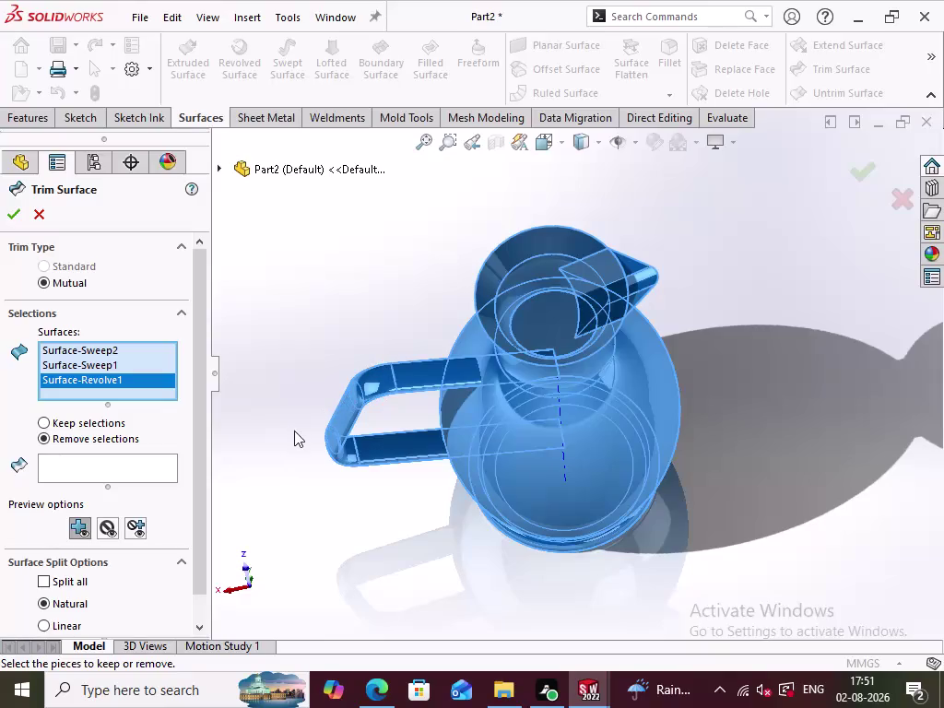
Mark the inner spout piece and a jug body piece for removal.
click(138, 464)
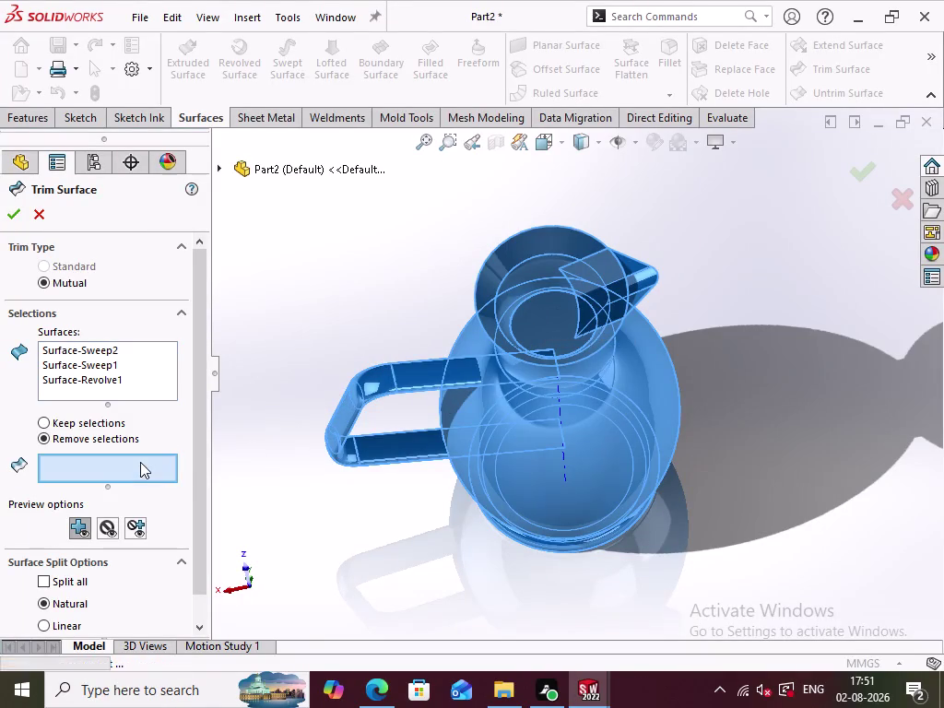
click(588, 298)
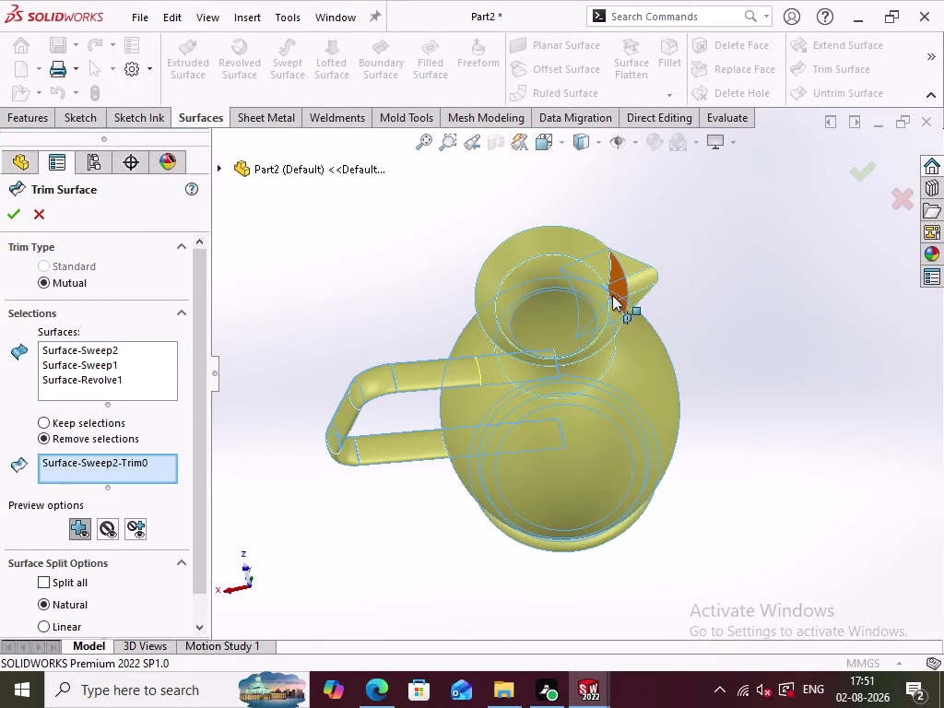
middle_drag(736, 421, 776, 322)
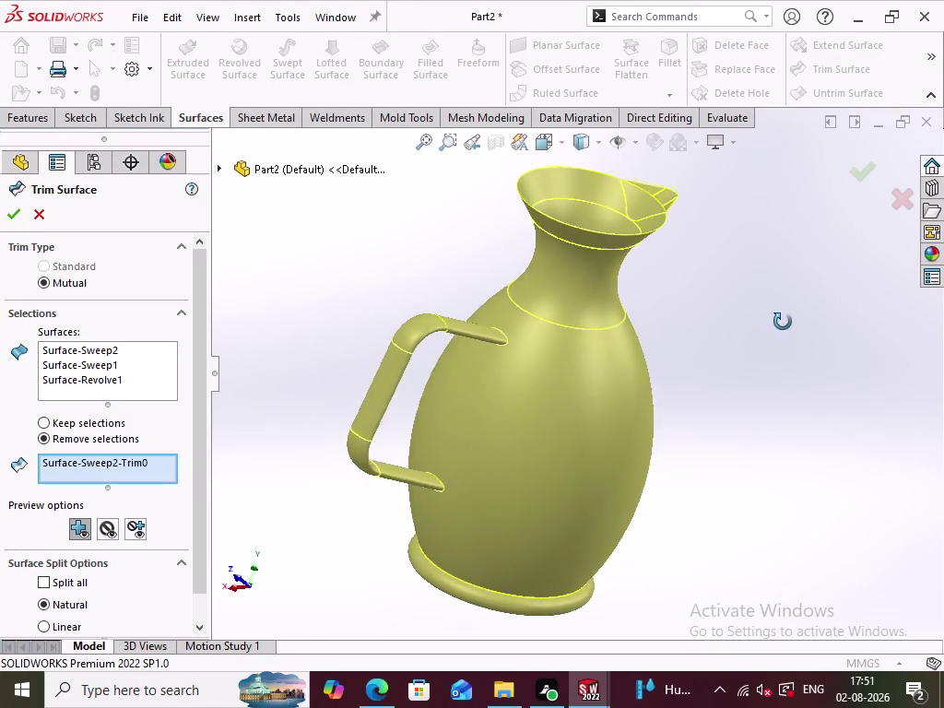
middle_drag(777, 321, 798, 359)
click(642, 205)
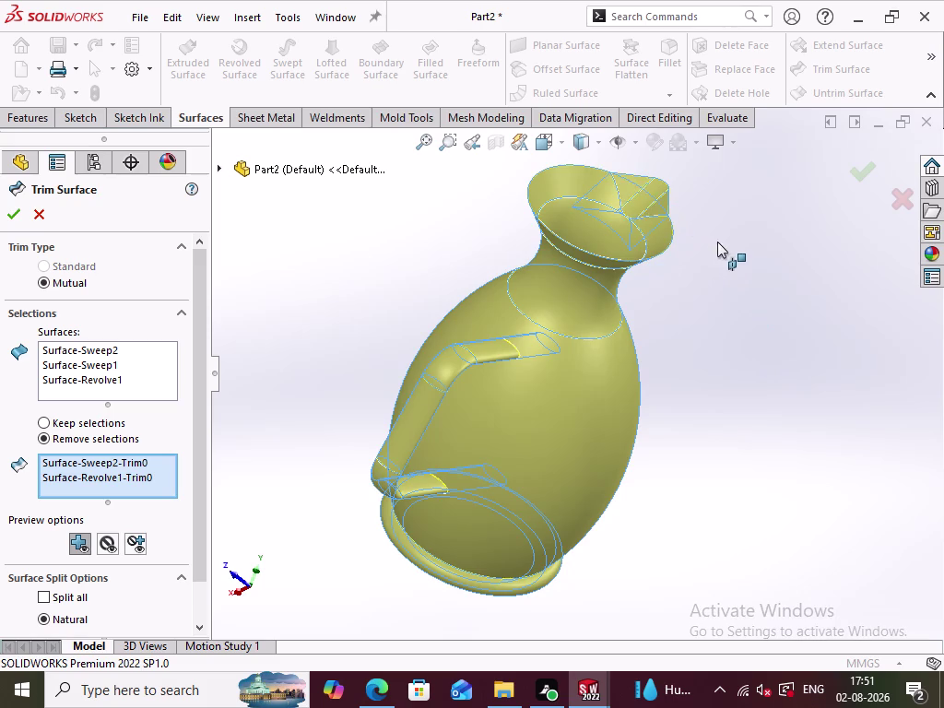
middle_drag(717, 241, 659, 385)
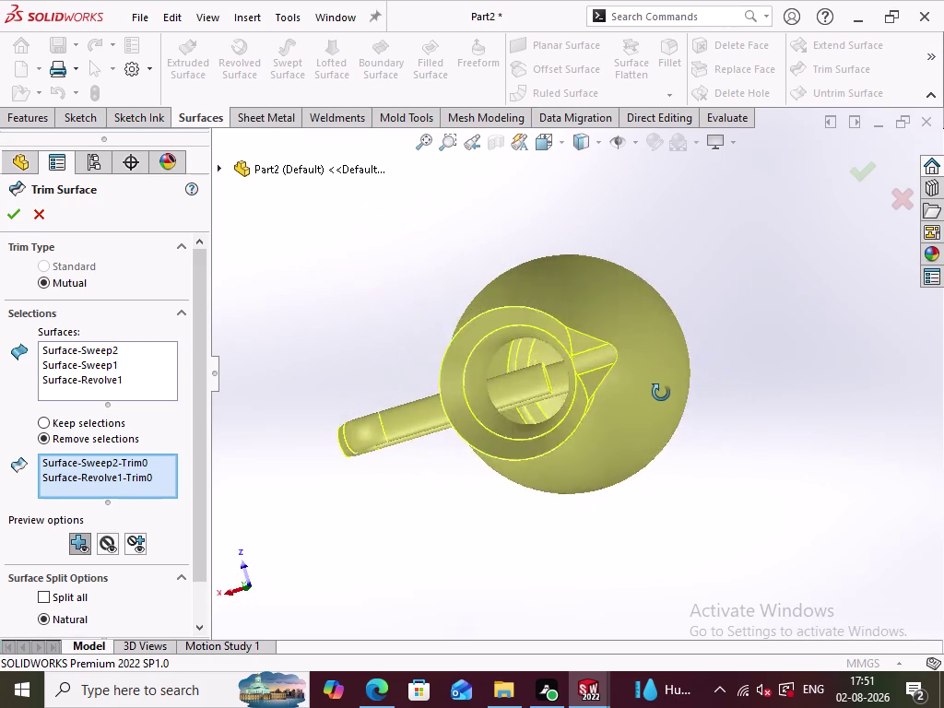
middle_drag(659, 385, 668, 411)
Mark both handle pieces, apply the mutual trim, and cancel it after the rebuild error.
click(522, 409)
scroll(down, 3)
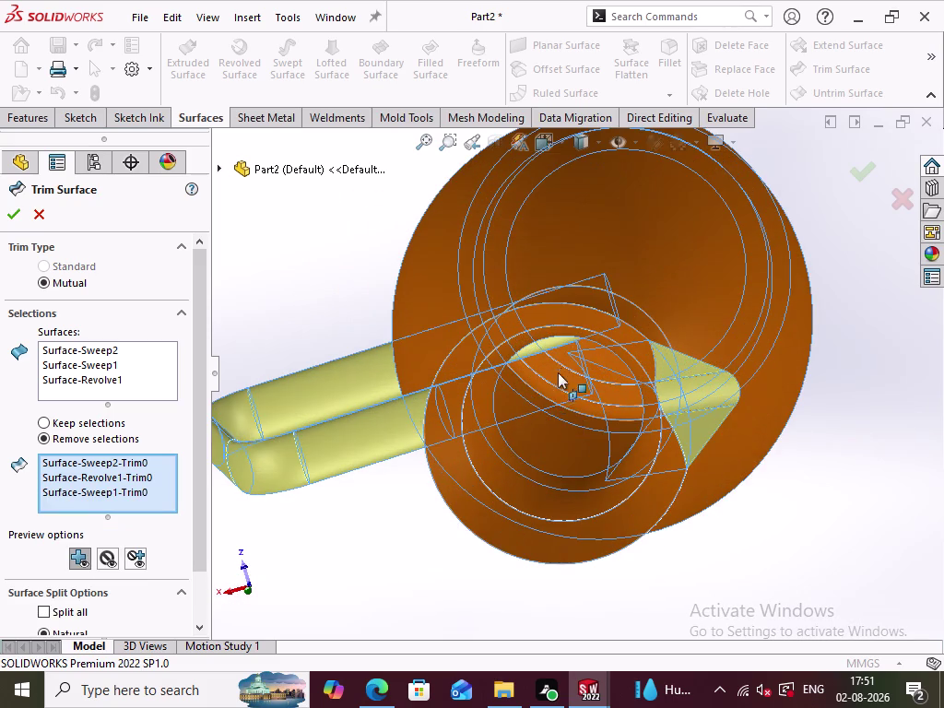
middle_drag(550, 383, 548, 349)
click(557, 373)
scroll(up, 3)
scroll(up, 3)
middle_drag(420, 481, 398, 389)
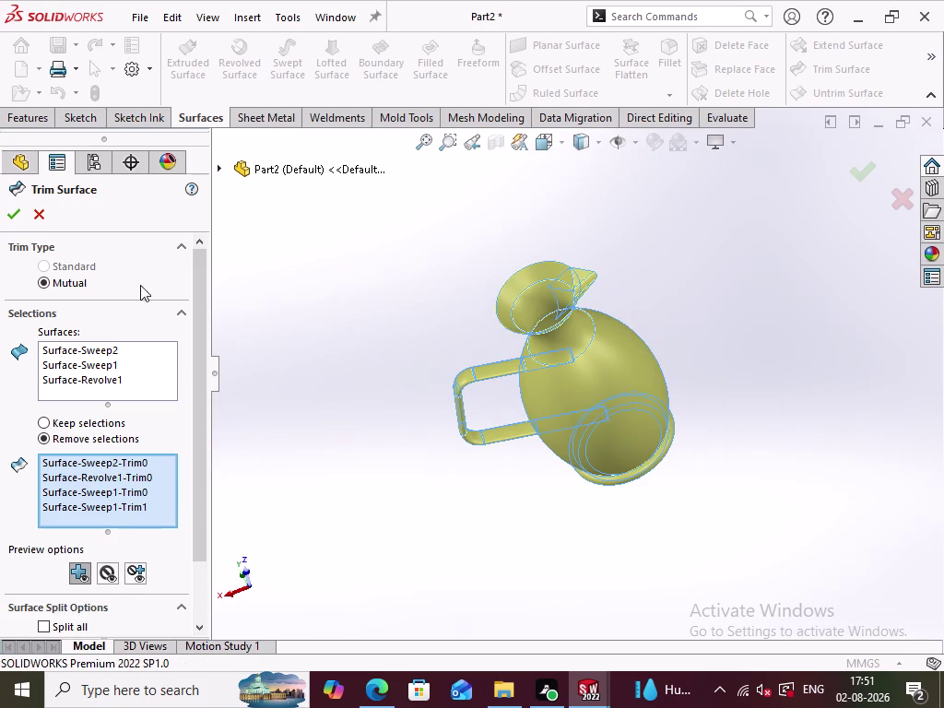
click(11, 215)
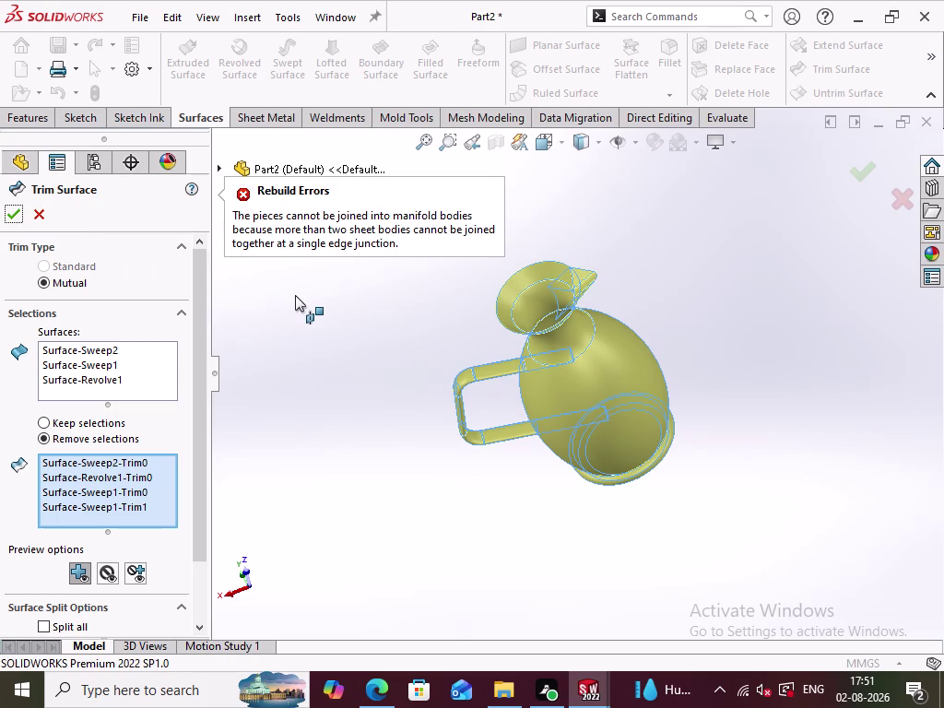
click(37, 222)
click(312, 345)
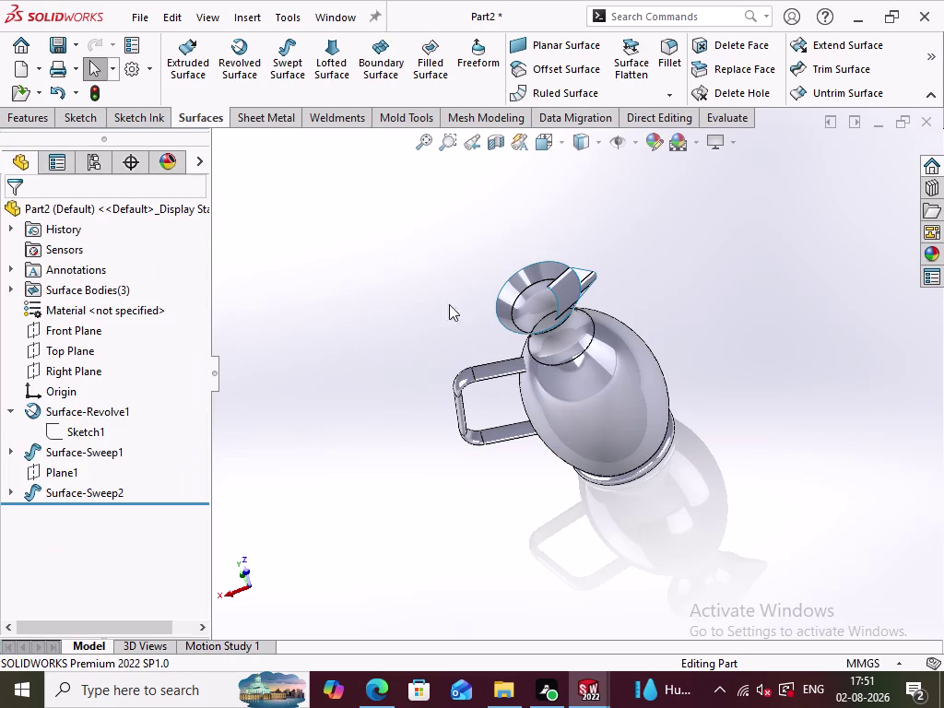
click(816, 67)
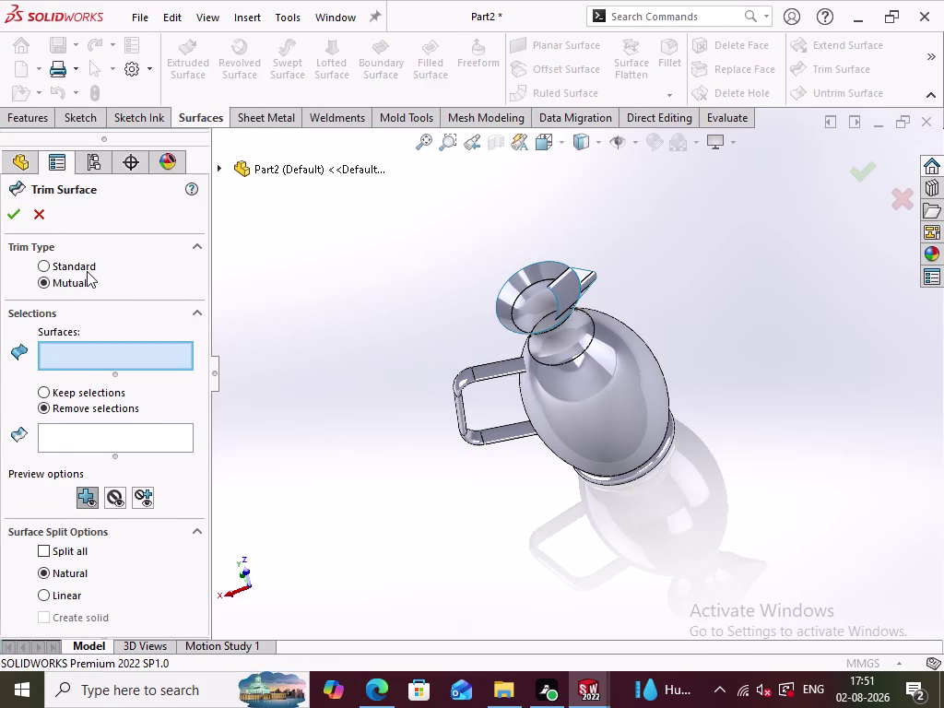
click(86, 271)
drag(713, 534, 368, 250)
click(56, 284)
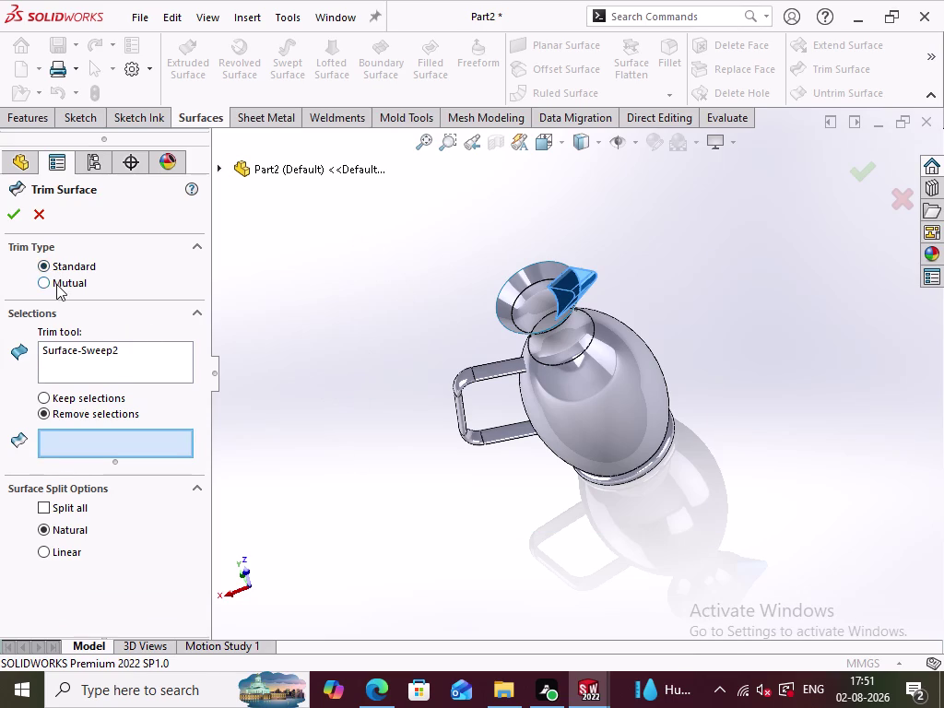
drag(618, 510, 433, 223)
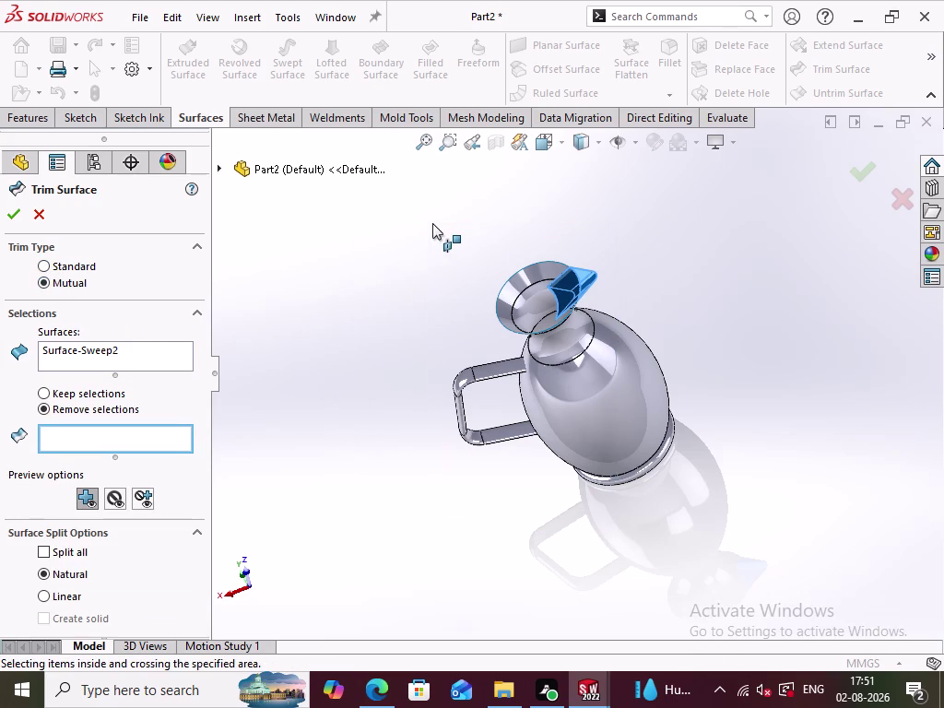
right_click(104, 356)
click(183, 375)
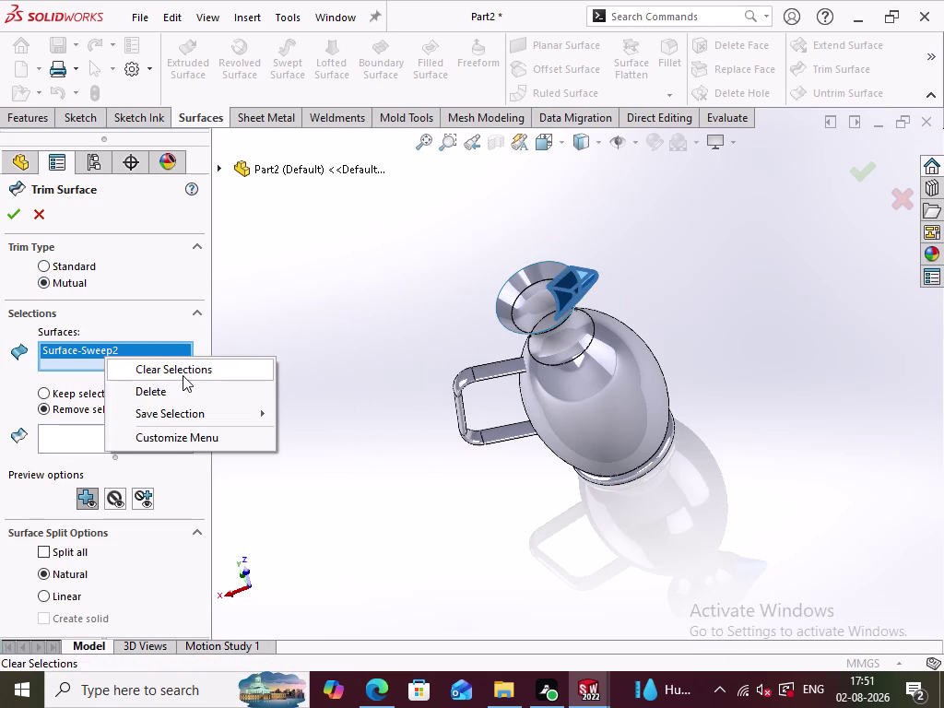
drag(669, 544, 380, 233)
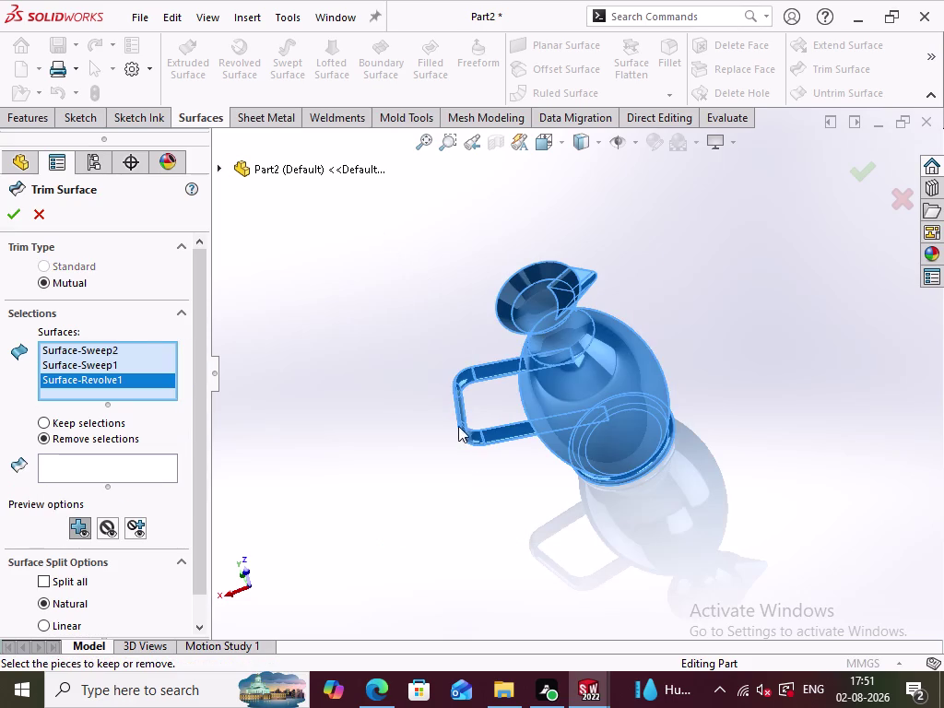
middle_drag(535, 565, 629, 614)
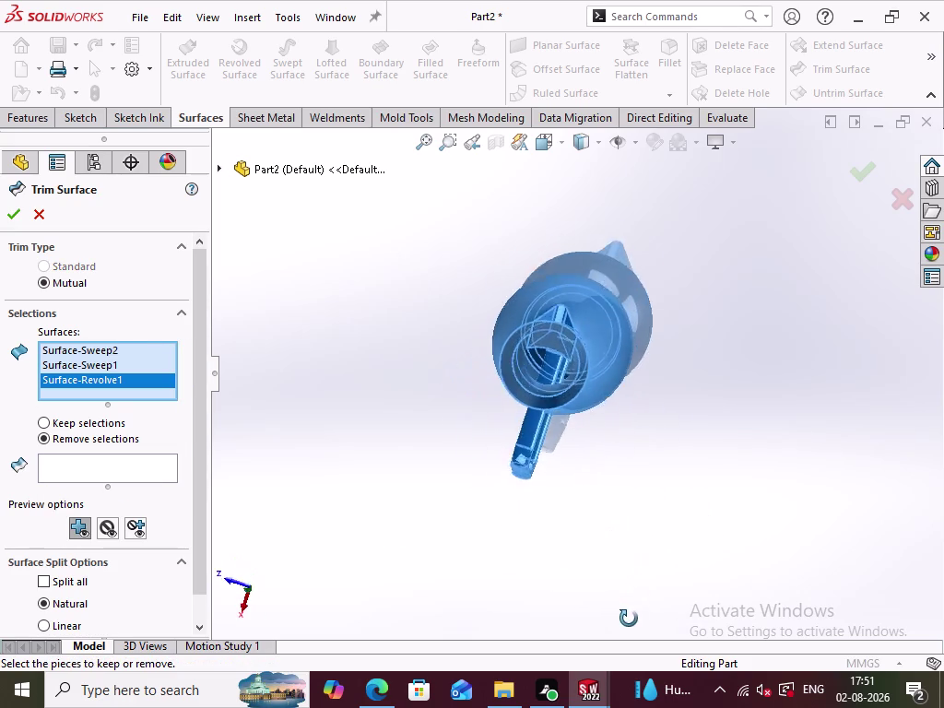
middle_drag(629, 614, 520, 650)
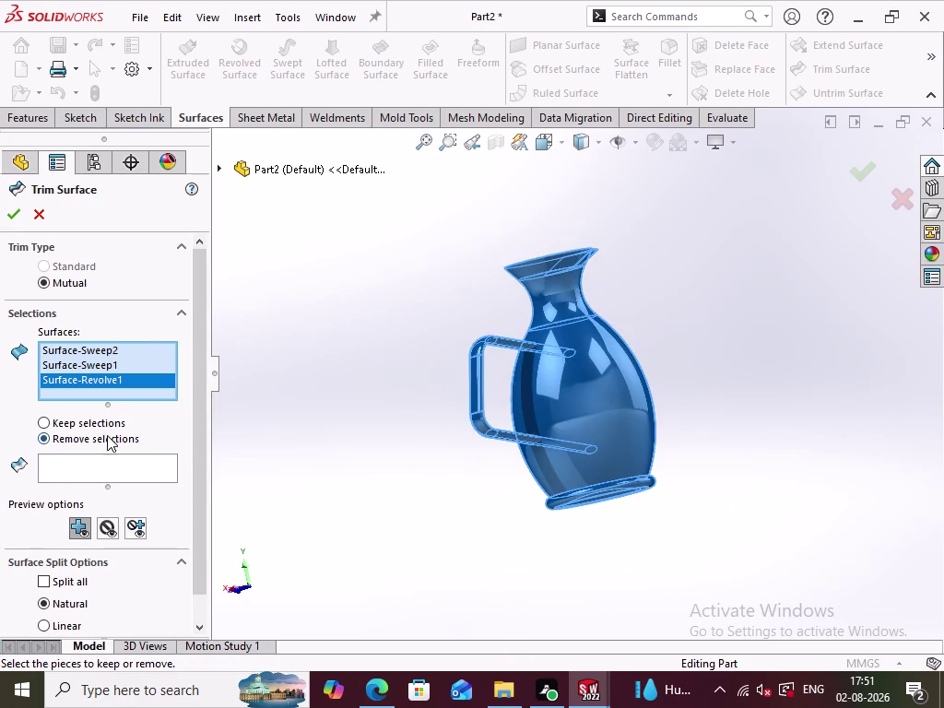
click(106, 430)
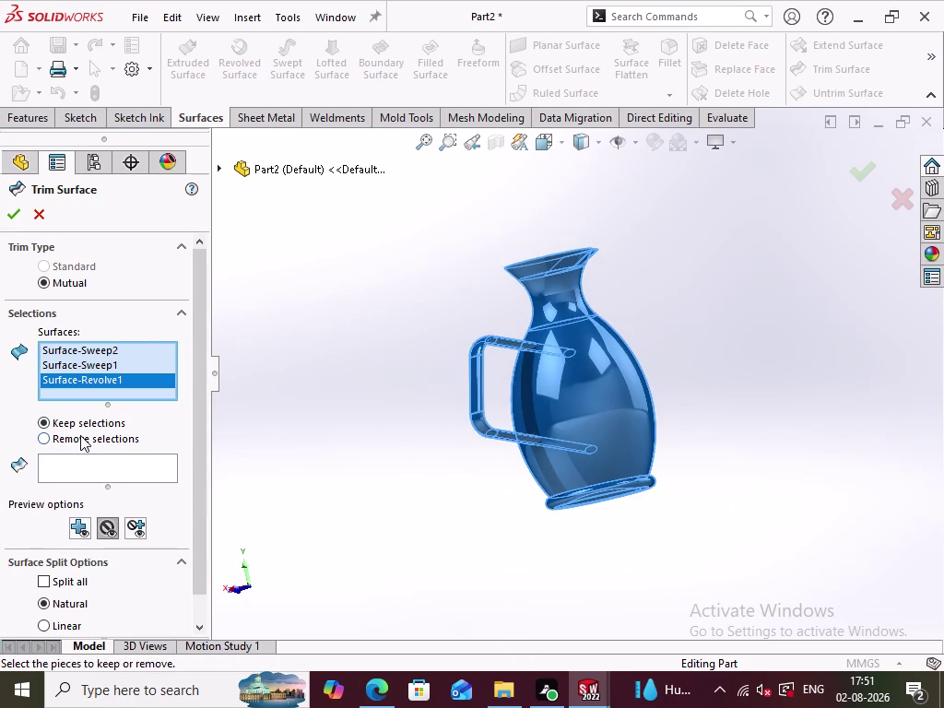
click(80, 435)
click(94, 425)
middle_drag(347, 393, 340, 516)
click(615, 386)
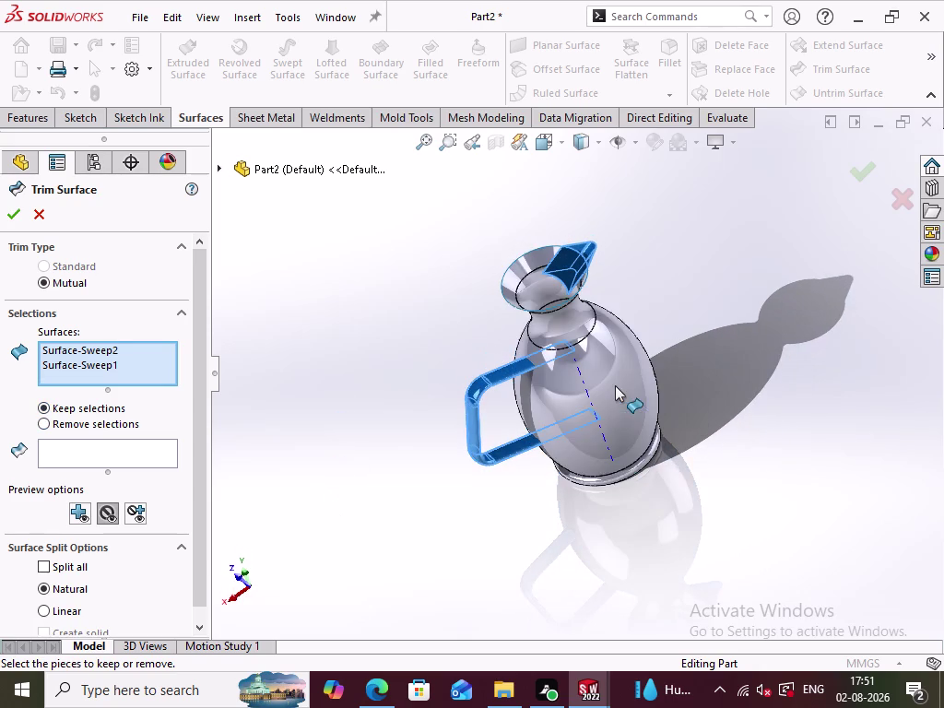
click(473, 423)
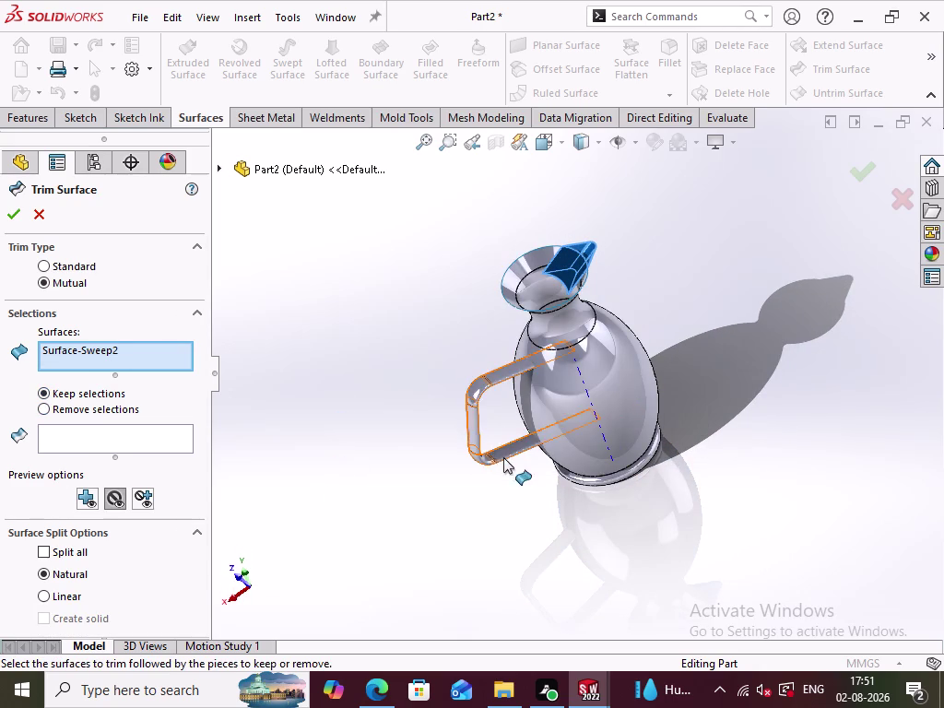
middle_drag(720, 321, 707, 311)
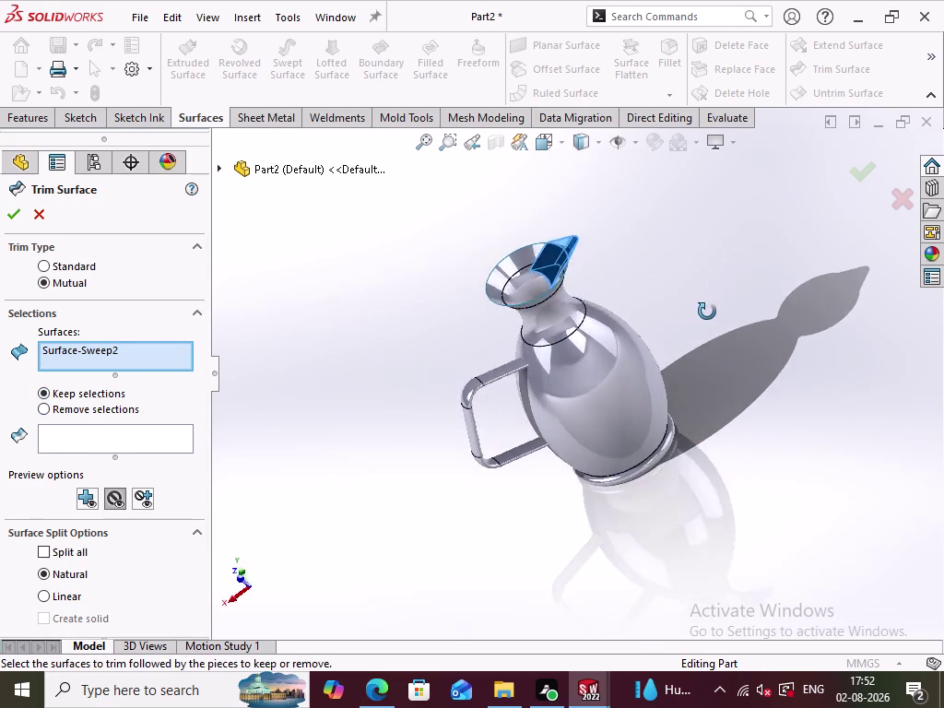
middle_drag(707, 311, 665, 419)
click(623, 331)
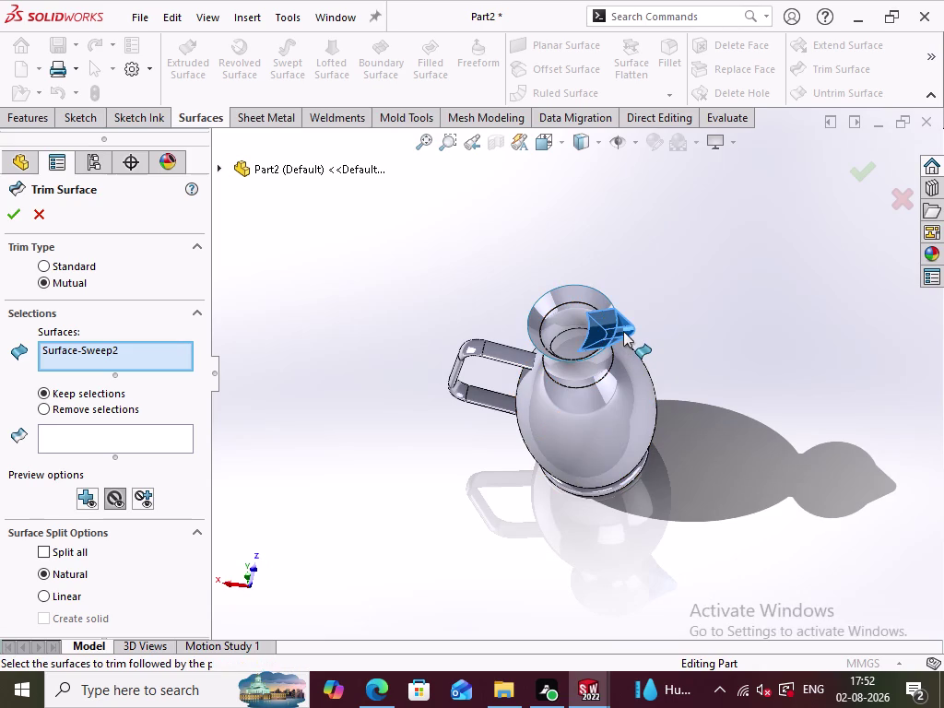
middle_click(644, 511)
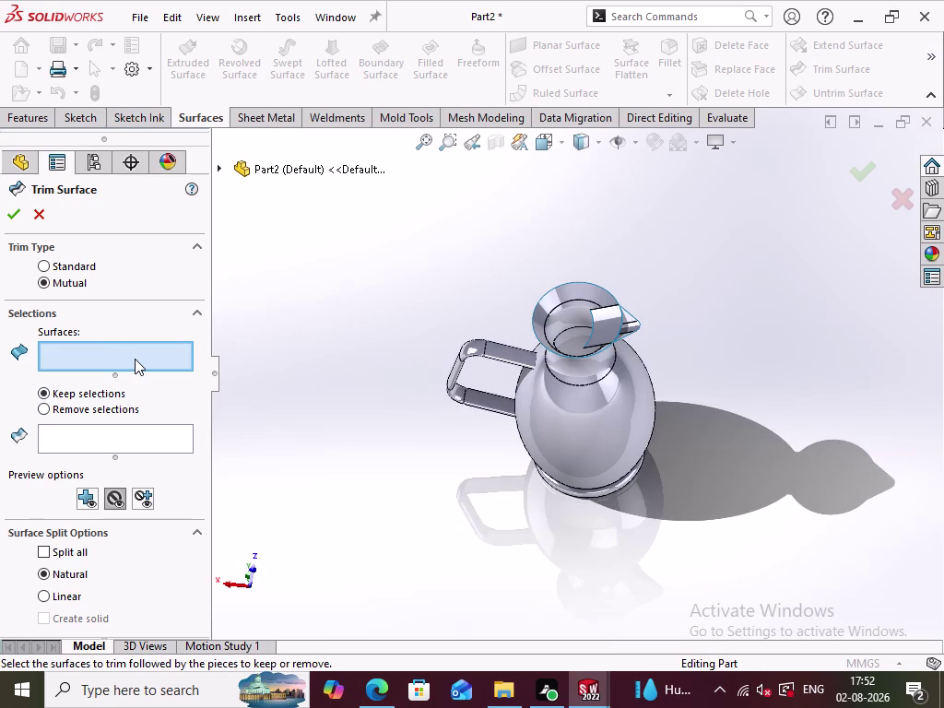
click(135, 359)
drag(704, 556, 420, 241)
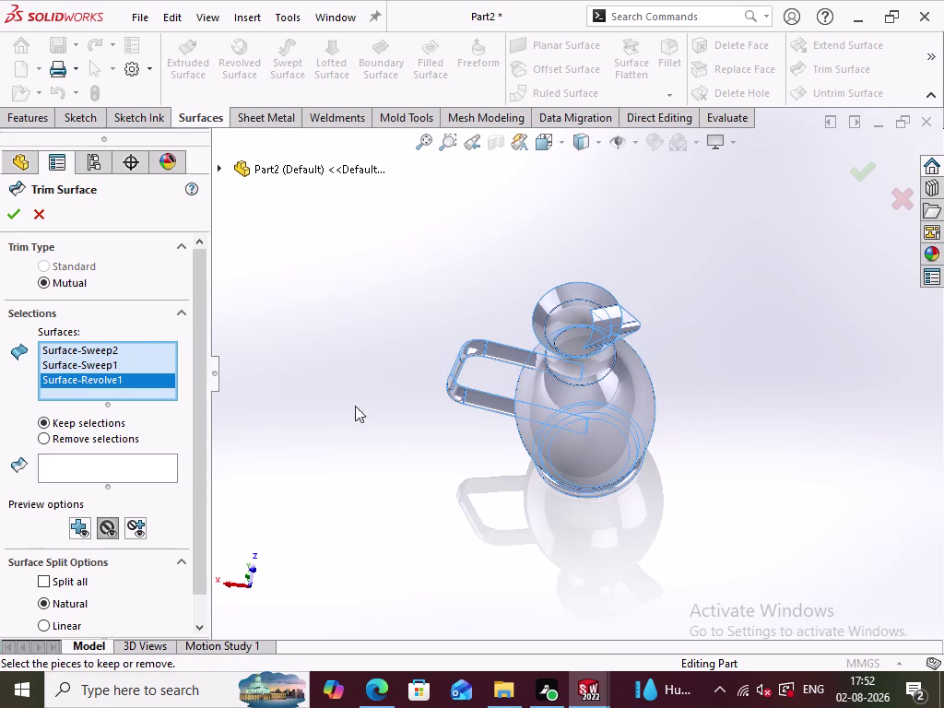
click(103, 439)
middle_drag(591, 438, 592, 470)
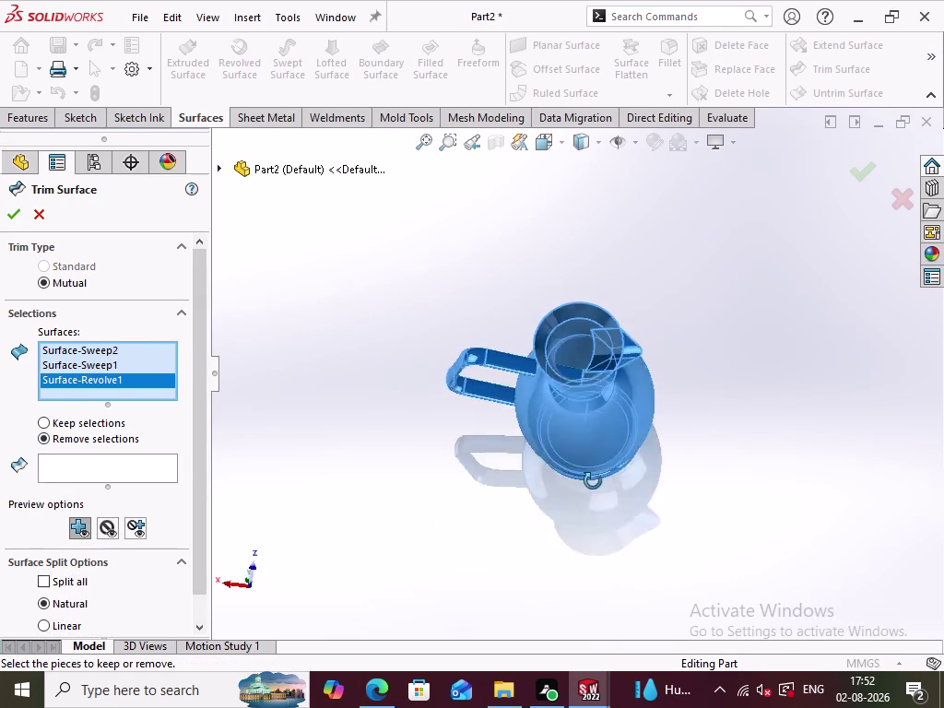
middle_drag(591, 470, 598, 509)
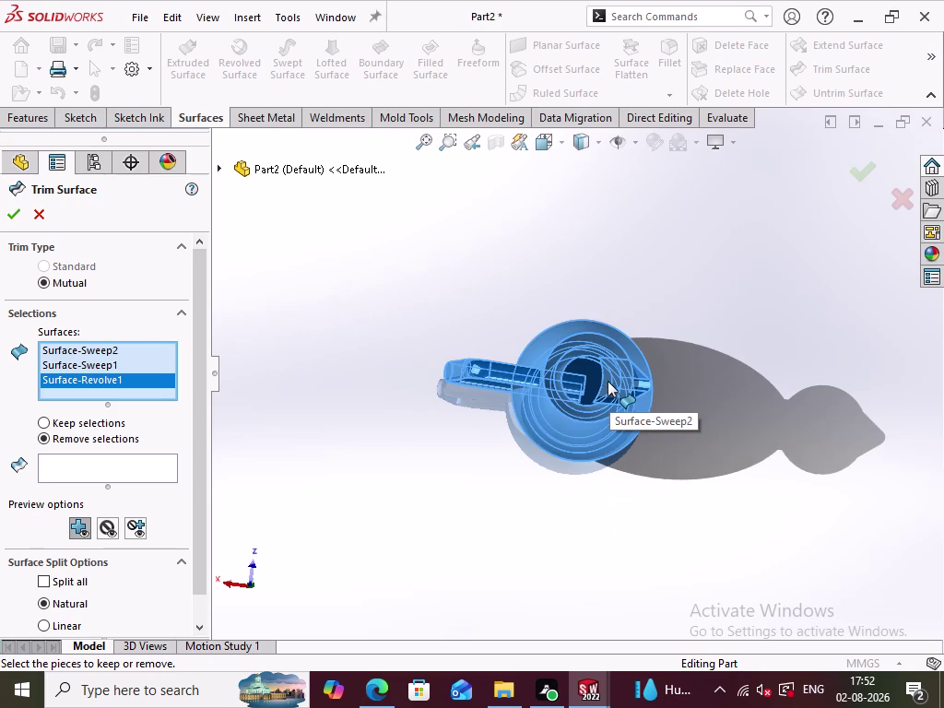
scroll(down, 3)
click(596, 375)
middle_drag(634, 492, 643, 452)
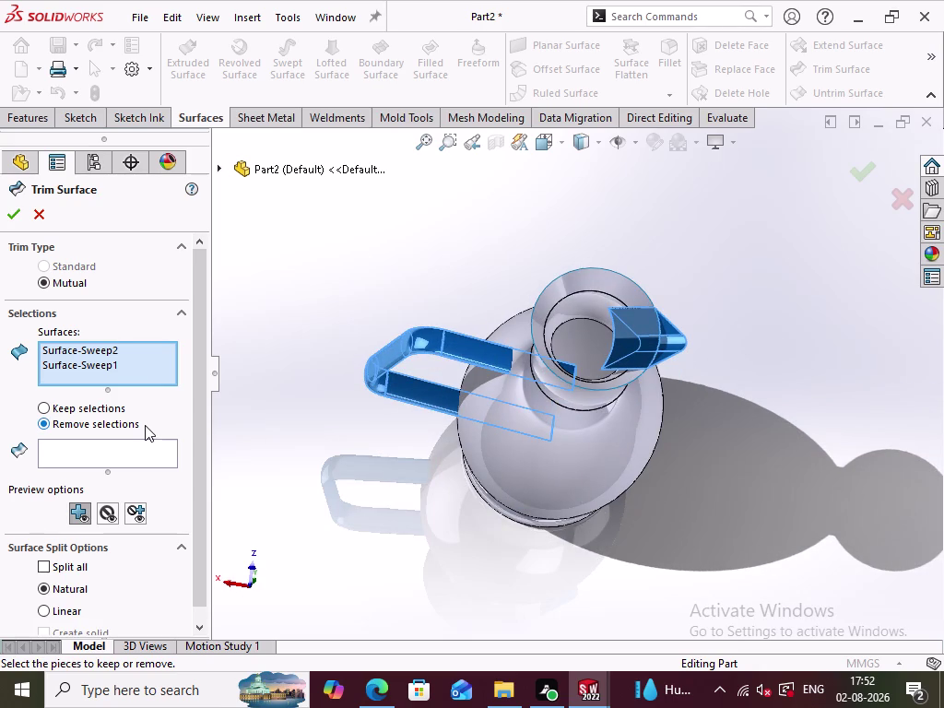
click(38, 215)
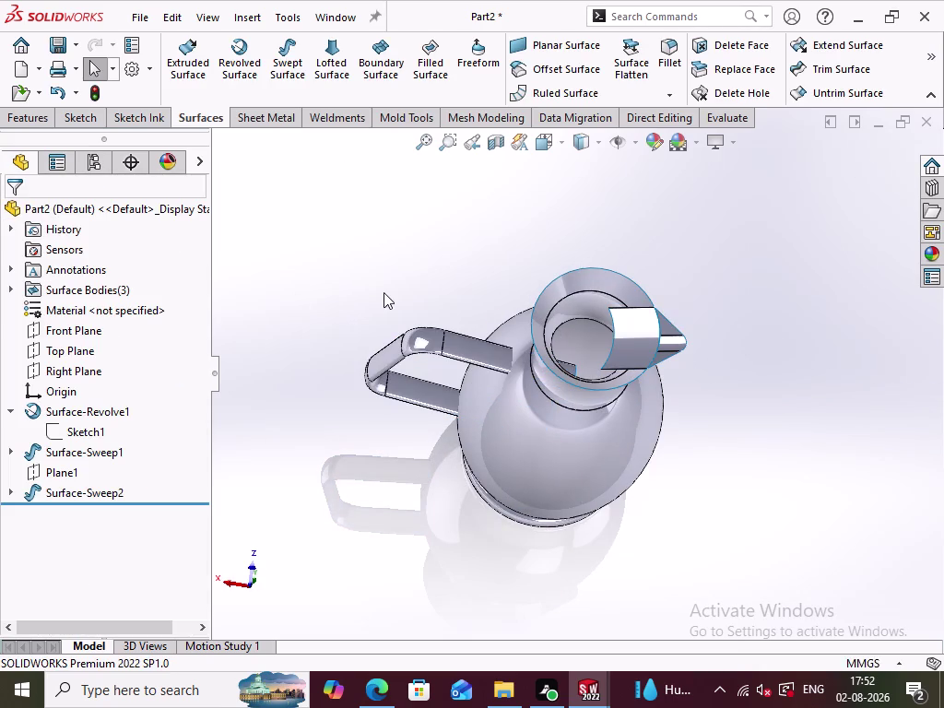
Select Surface-Sweep2, Surface-Revolve1 and Surface-Sweep1 as the mutual trim surfaces.
click(383, 292)
click(834, 64)
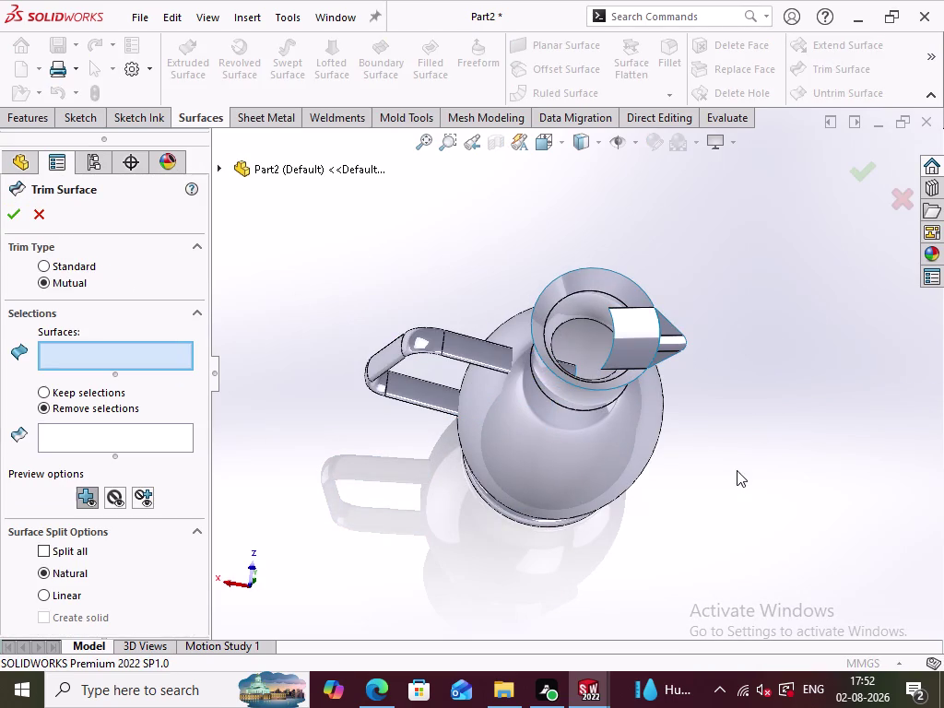
middle_drag(737, 470, 735, 347)
drag(697, 599, 390, 231)
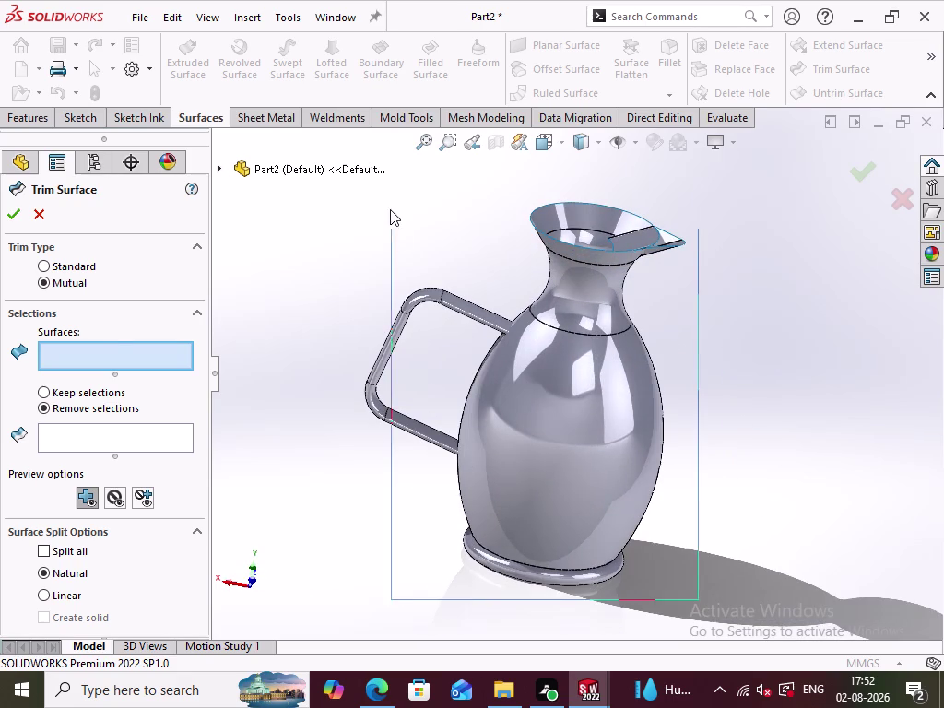
drag(391, 231, 381, 176)
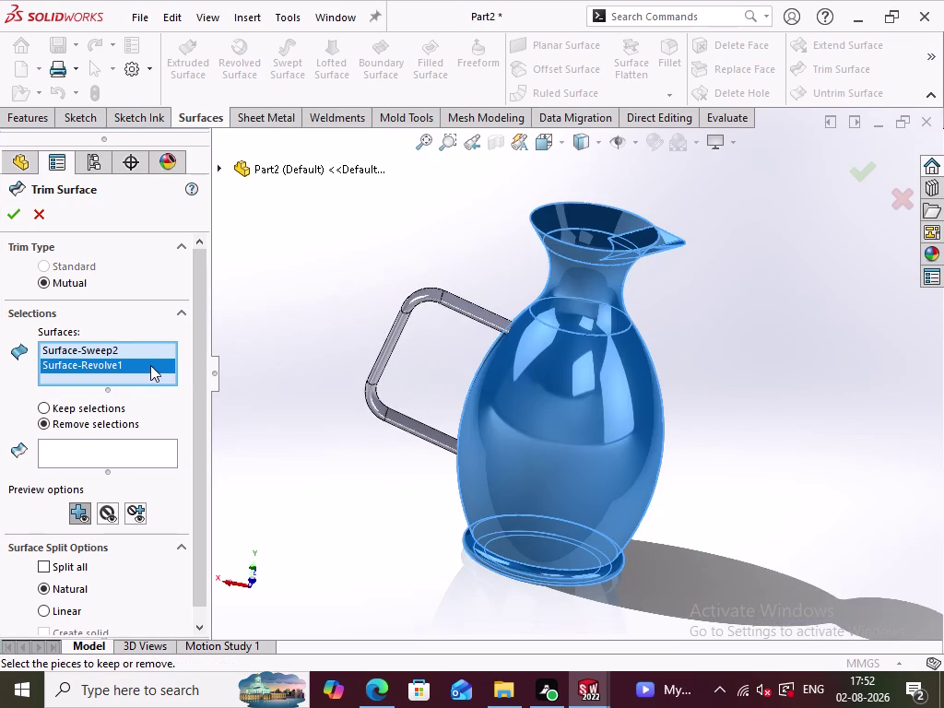
click(151, 377)
click(388, 358)
scroll(up, 3)
middle_drag(653, 446, 639, 547)
click(91, 461)
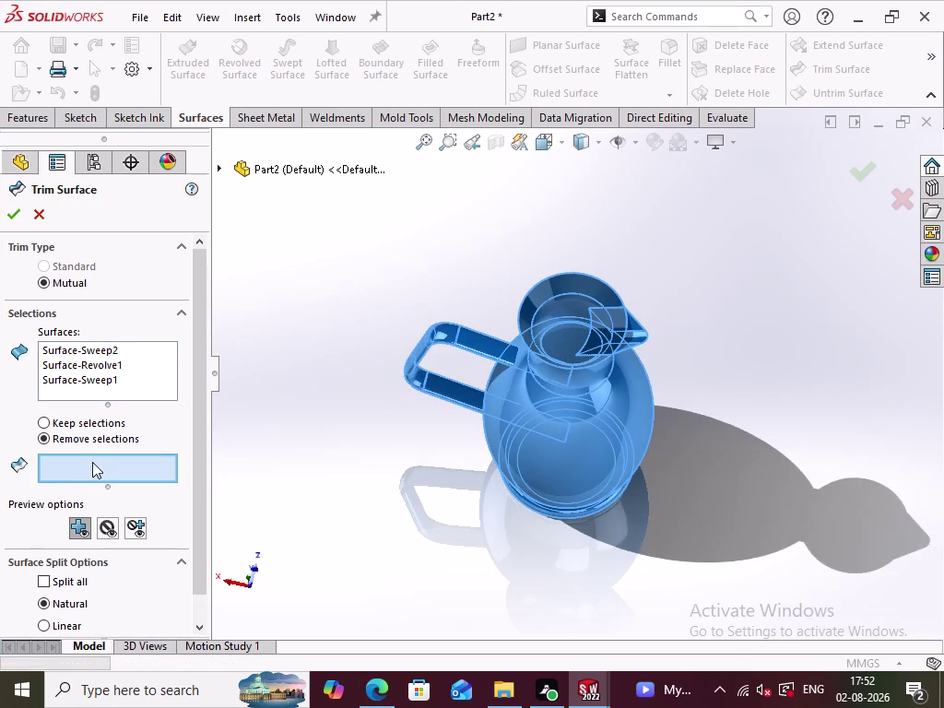
Mark the spout piece, the body piece inside the spout, and both handle ends for removal.
middle_drag(676, 393, 679, 432)
scroll(down, 3)
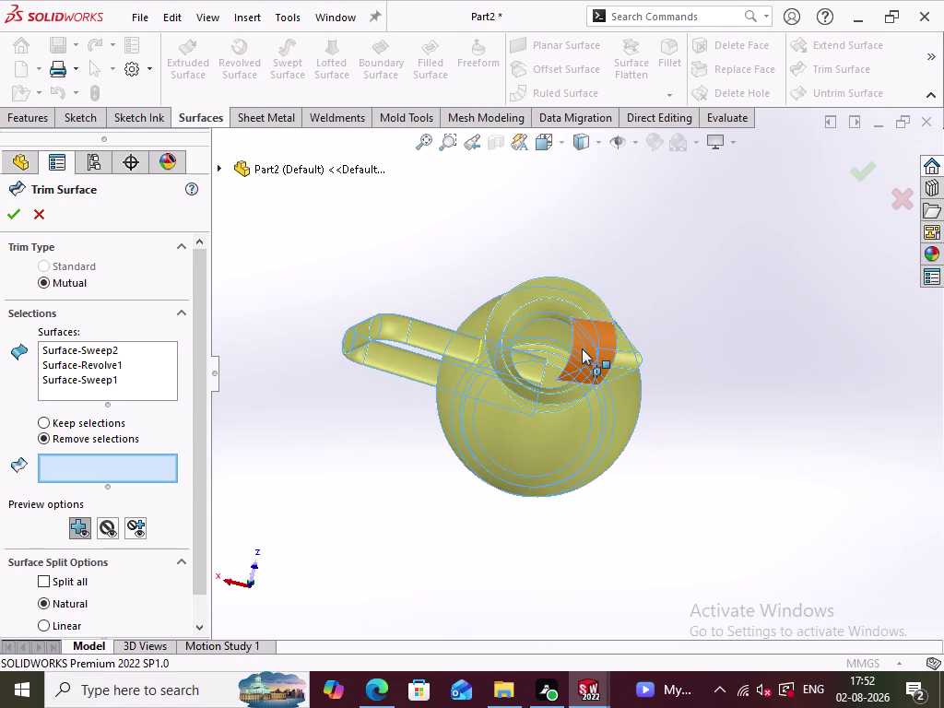
click(581, 348)
click(608, 361)
middle_drag(675, 475, 675, 450)
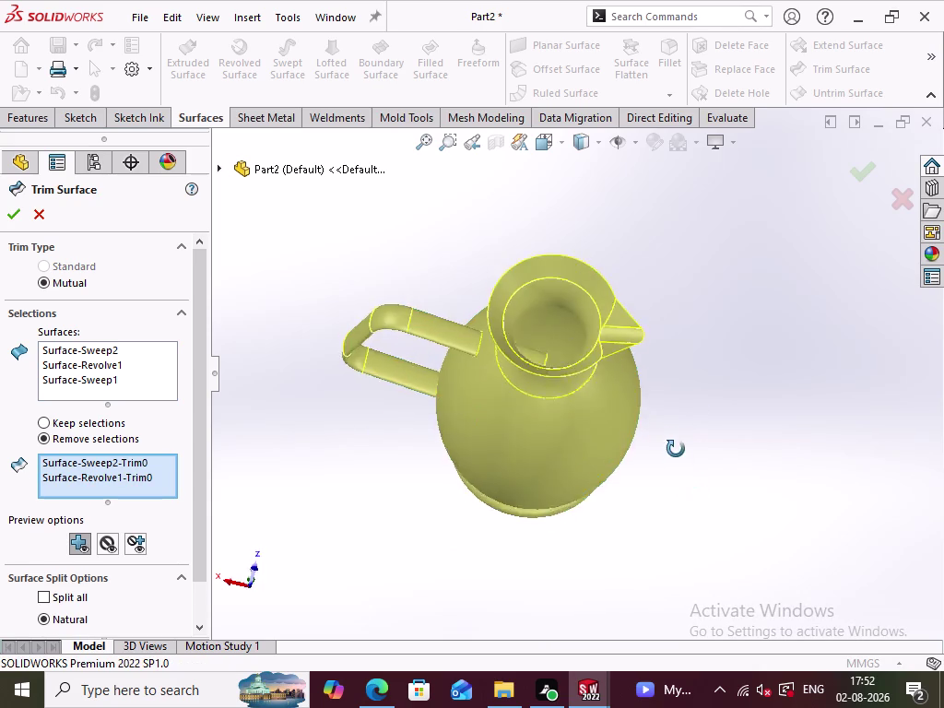
middle_drag(676, 451, 663, 534)
click(522, 387)
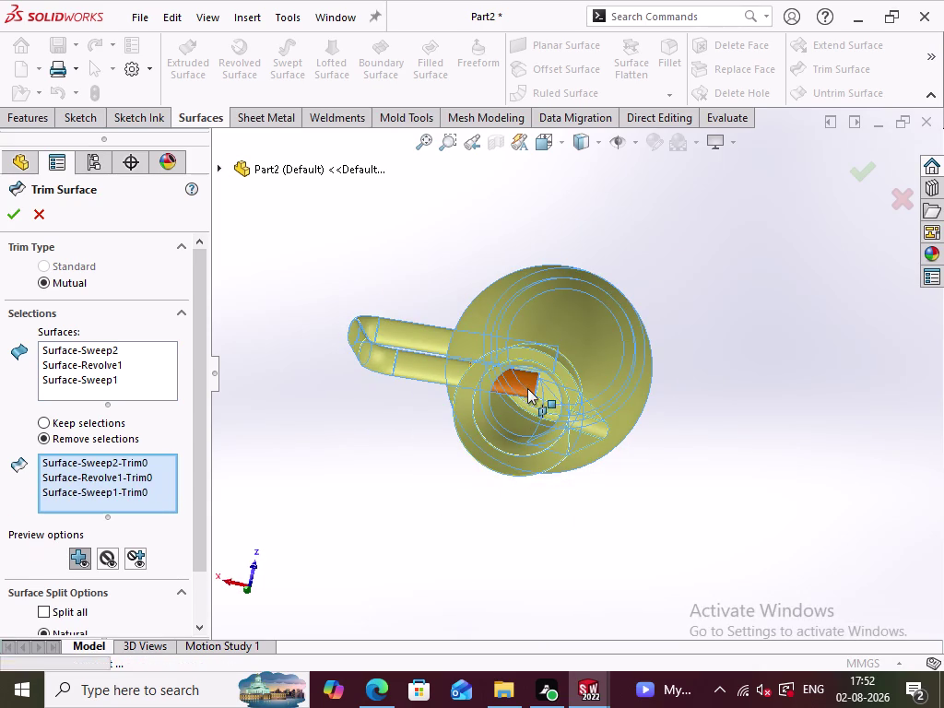
scroll(down, 3)
middle_drag(527, 388, 533, 350)
click(533, 370)
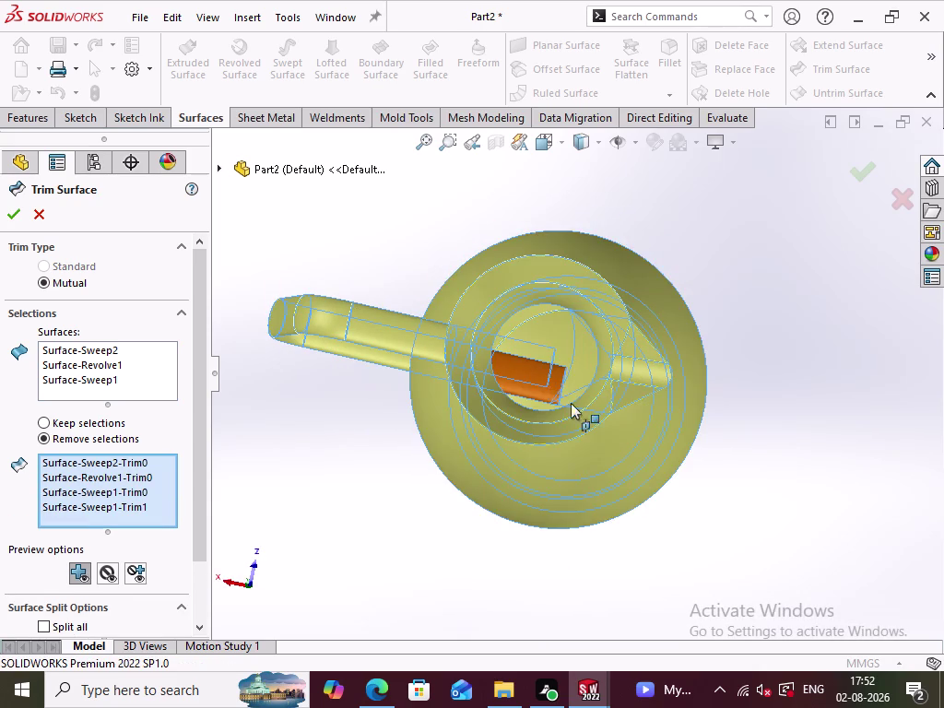
Orbit around the jug to check the trim preview.
middle_drag(763, 512, 779, 566)
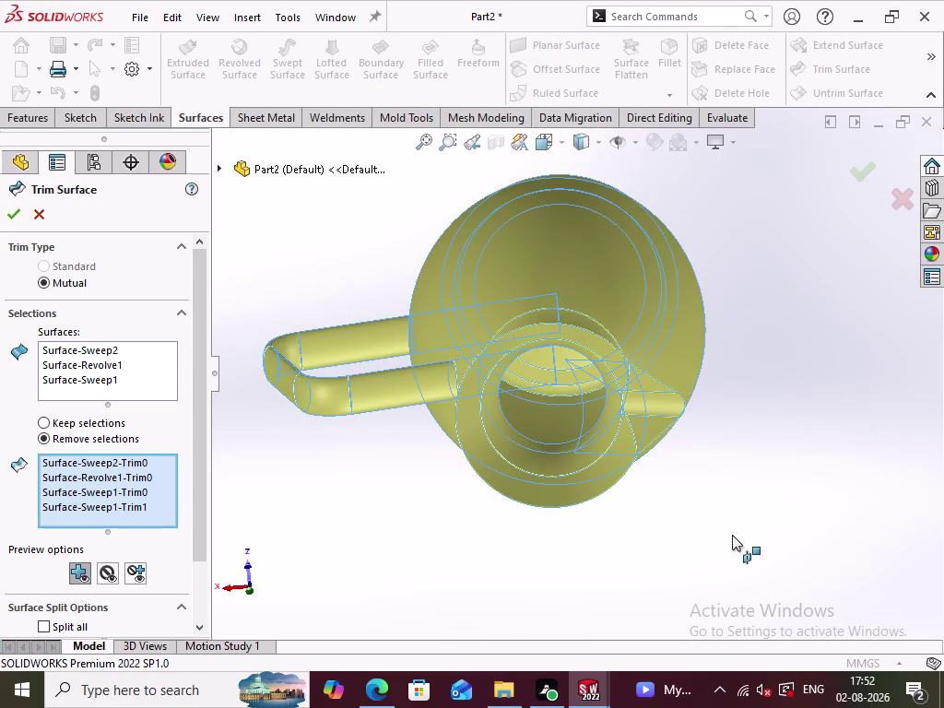
middle_drag(719, 522, 712, 462)
middle_click(650, 492)
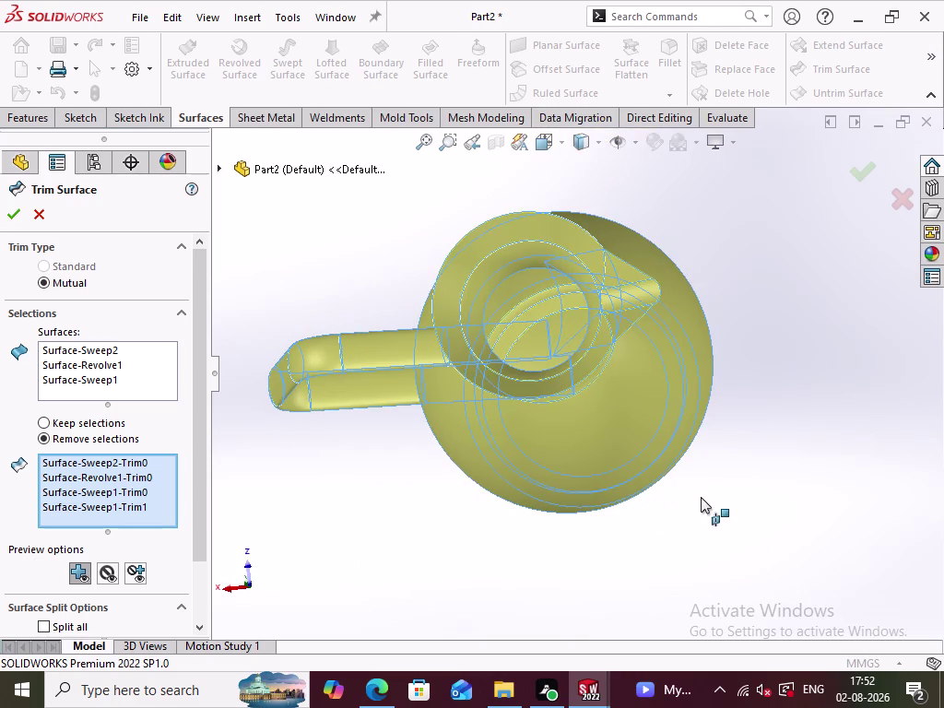
middle_drag(700, 496, 692, 514)
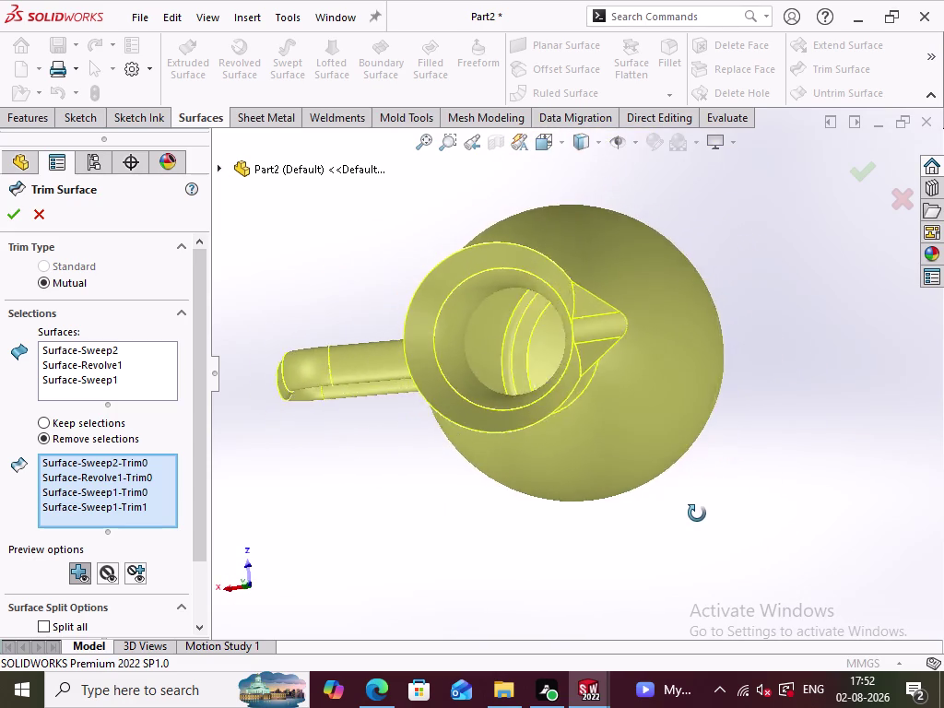
middle_drag(692, 514, 663, 466)
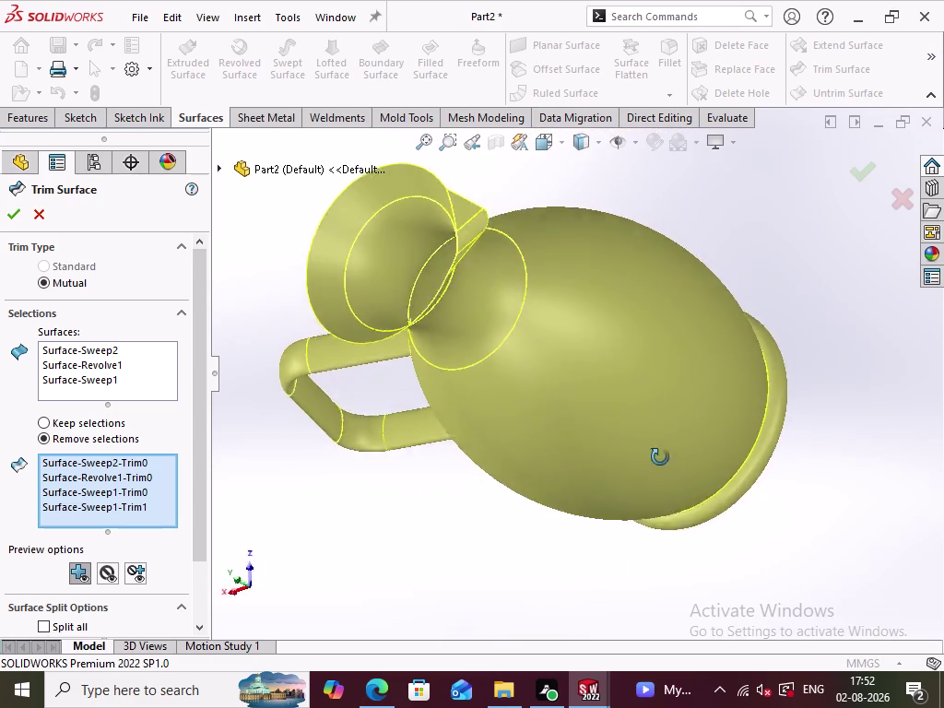
middle_drag(662, 465, 718, 374)
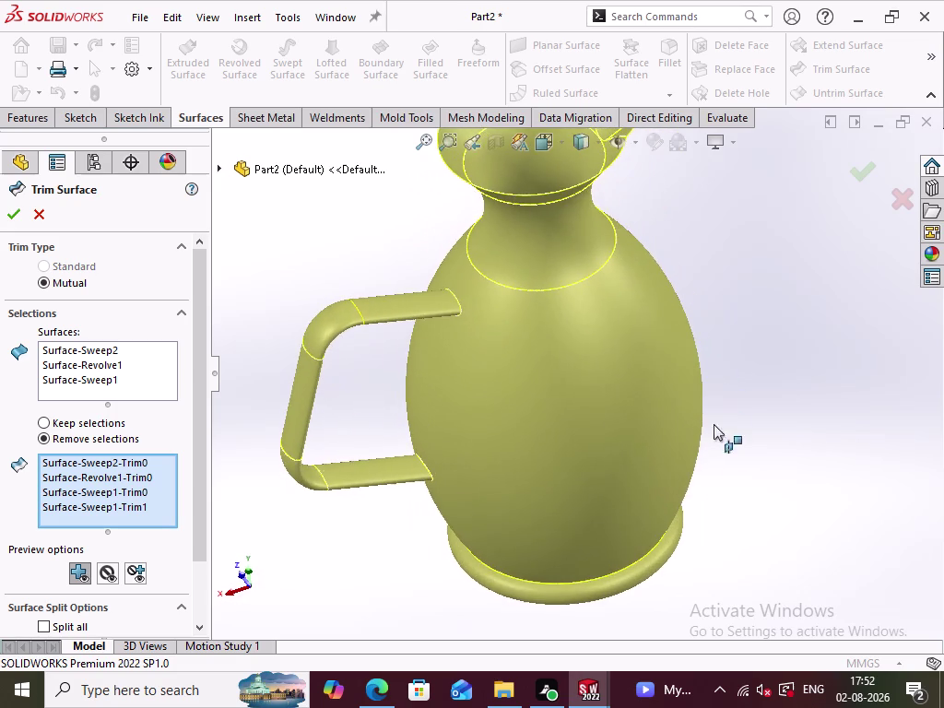
scroll(up, 3)
scroll(up, 3)
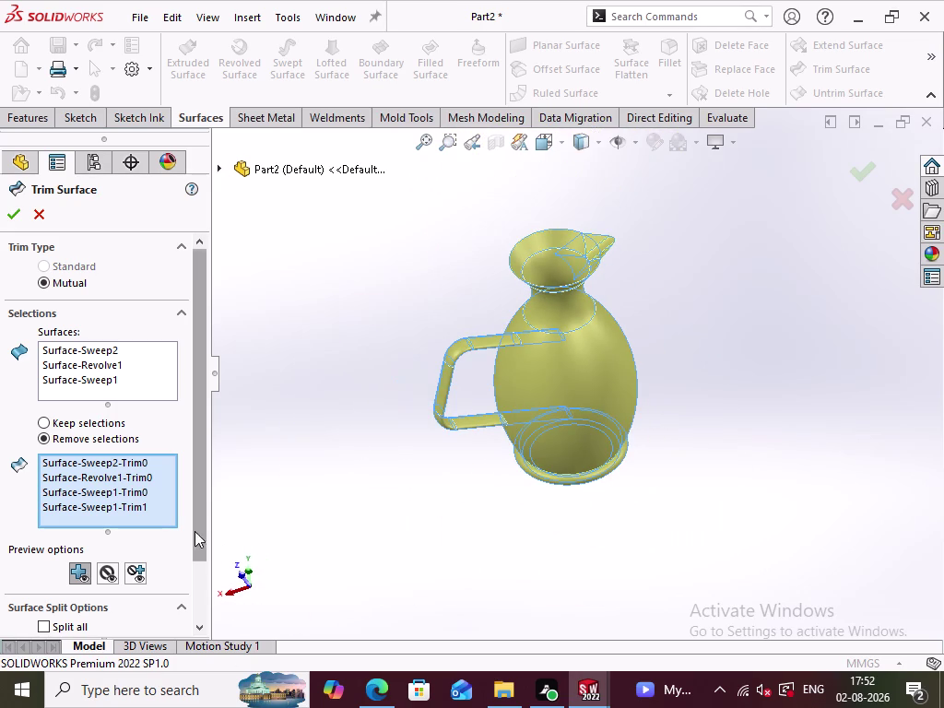
drag(193, 492, 195, 607)
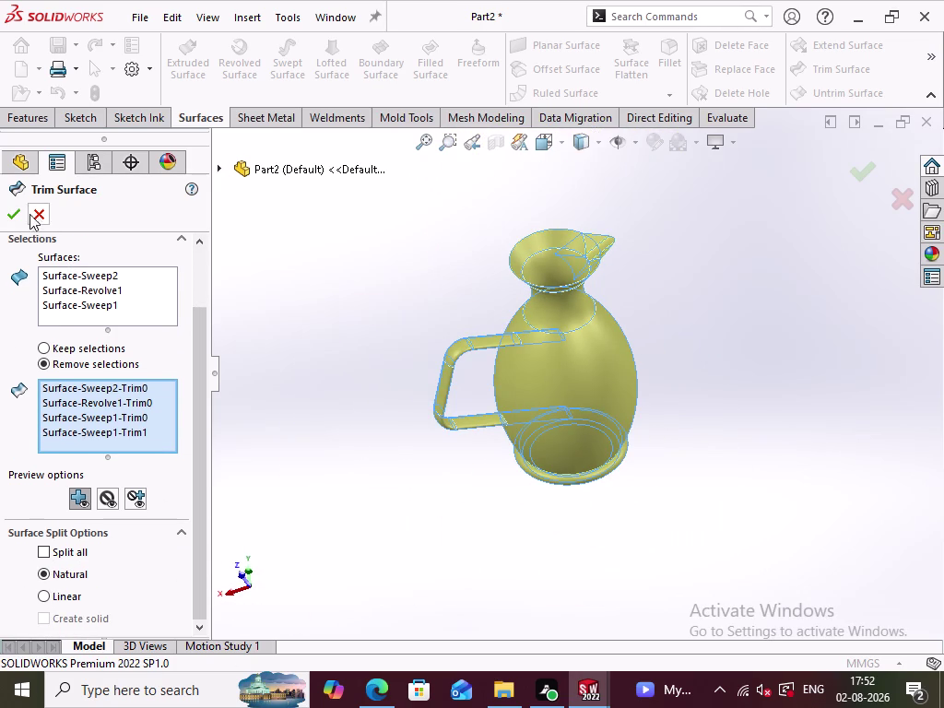
Apply the trim, dismiss the manifold rebuild error, and cancel the trim.
click(14, 208)
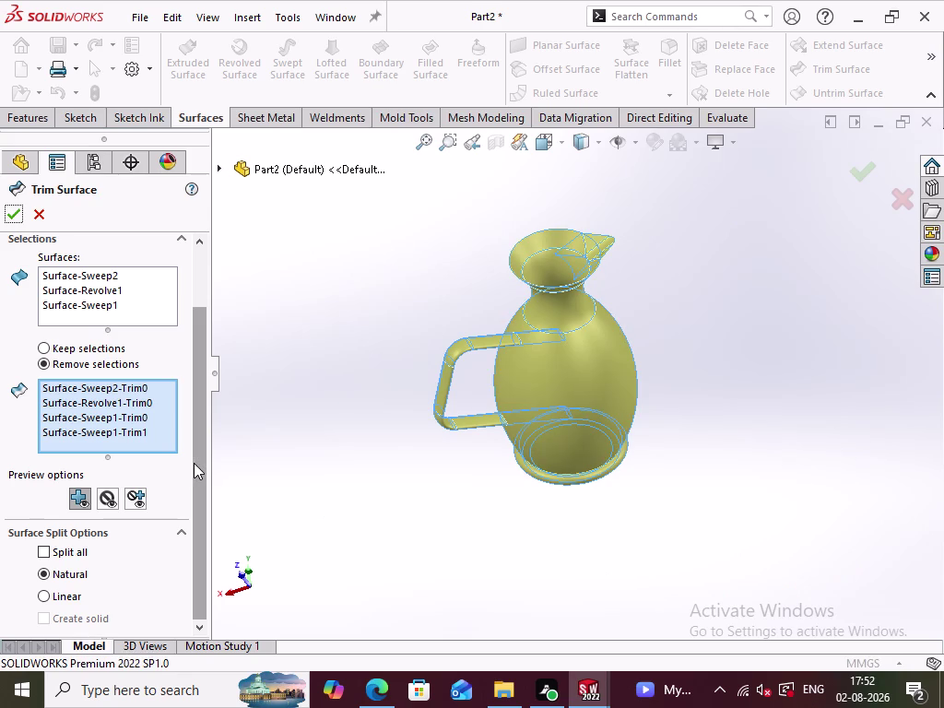
click(20, 216)
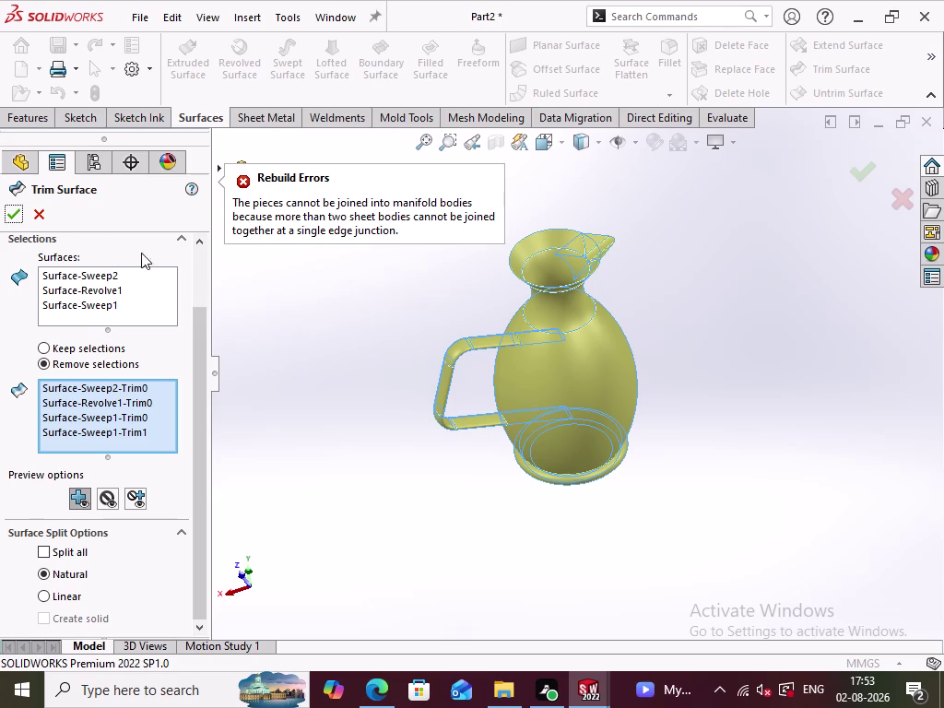
click(41, 218)
click(706, 341)
click(928, 54)
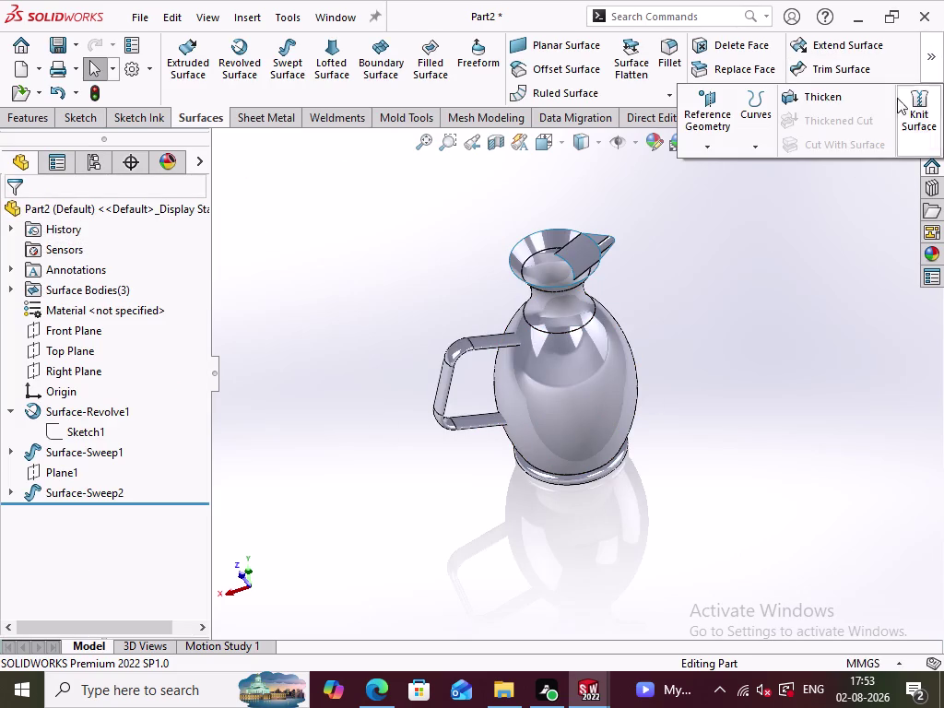
click(919, 127)
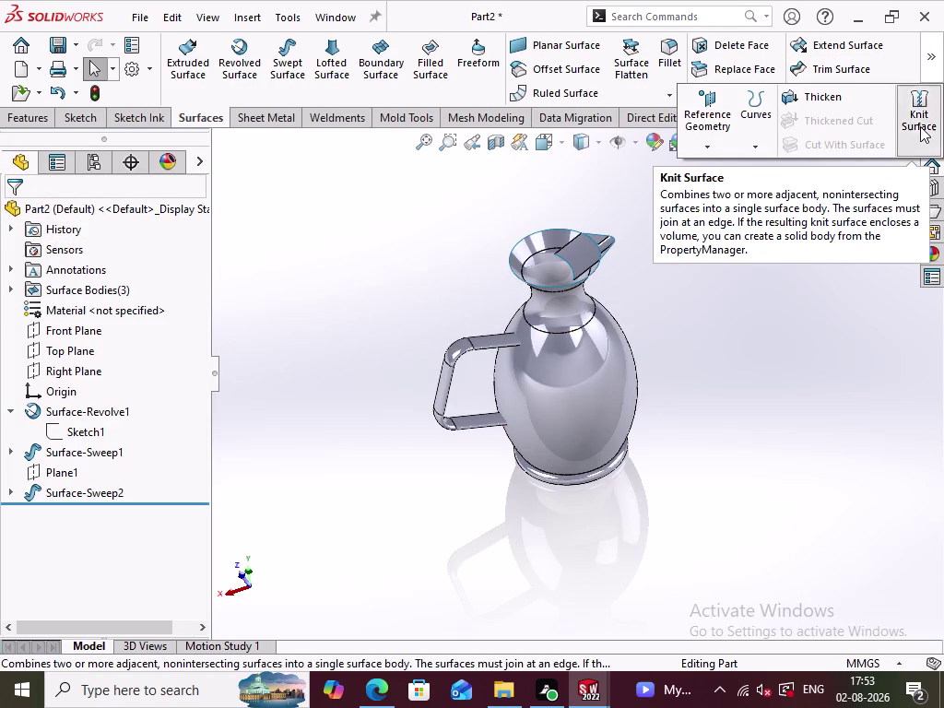
Knit the three jug surfaces with and without Merge entities, cancelling after the error.
drag(694, 550, 320, 204)
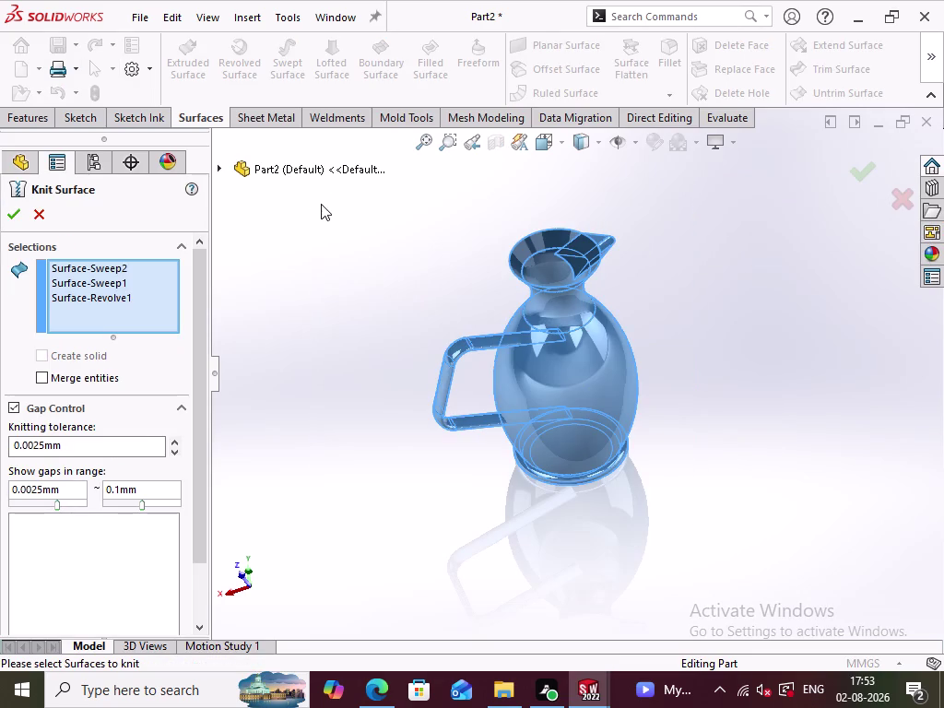
click(55, 382)
click(18, 216)
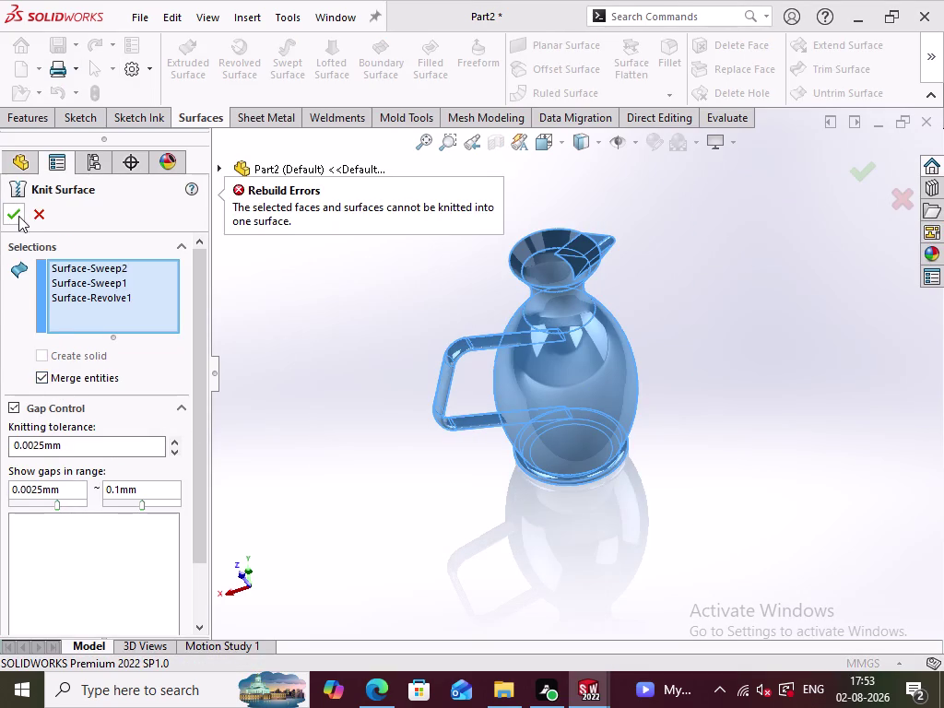
click(40, 383)
click(4, 218)
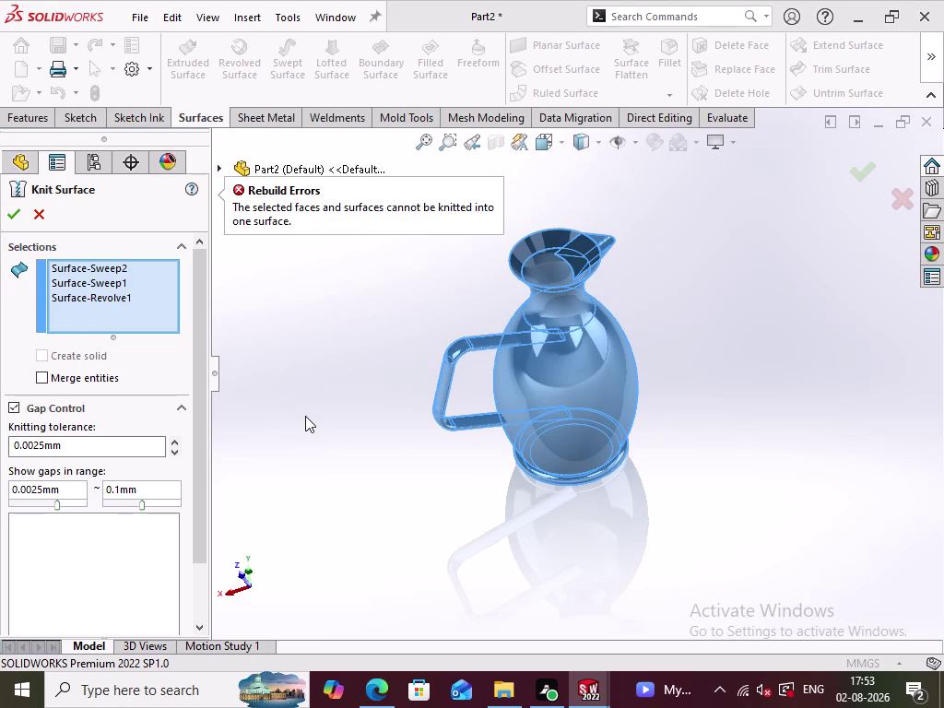
click(35, 212)
click(429, 475)
Orbit the jug to inspect its mouth, side and handle.
middle_drag(499, 497, 564, 532)
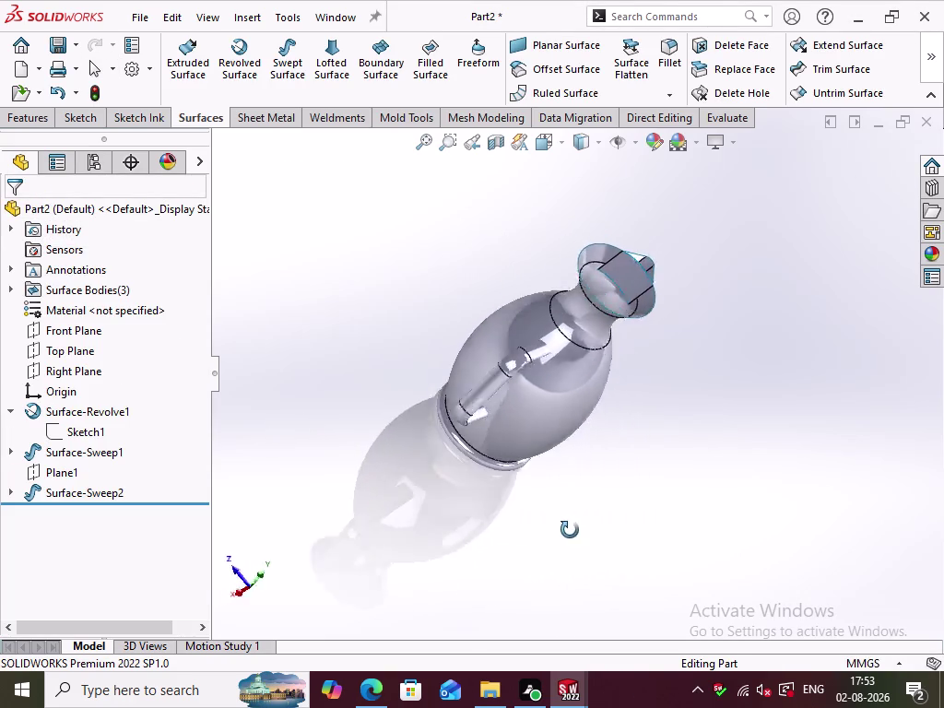
middle_drag(564, 532, 313, 499)
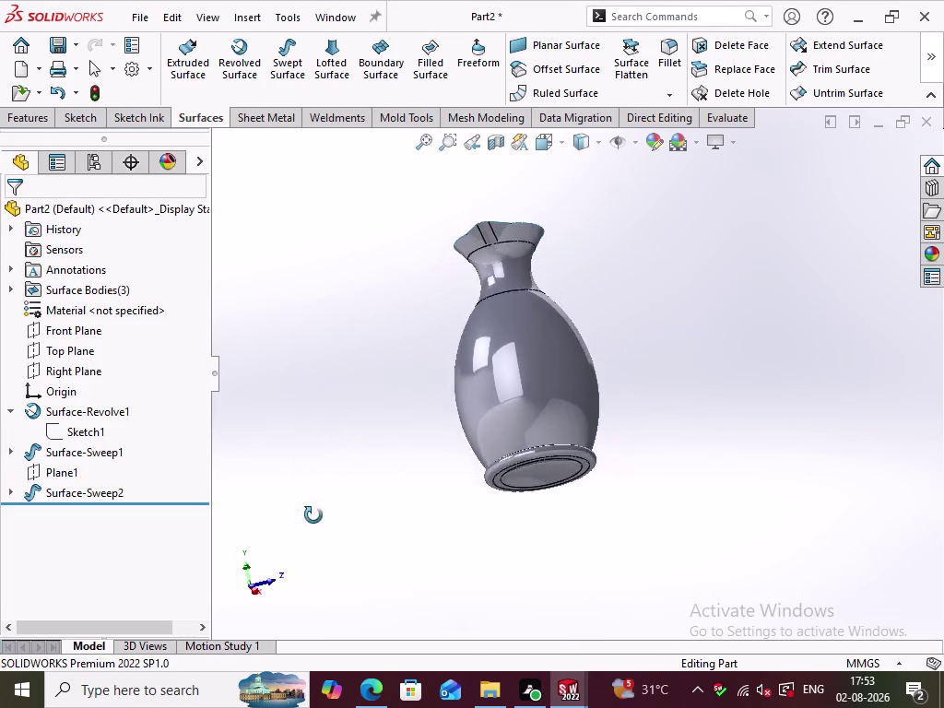
middle_drag(314, 499, 306, 692)
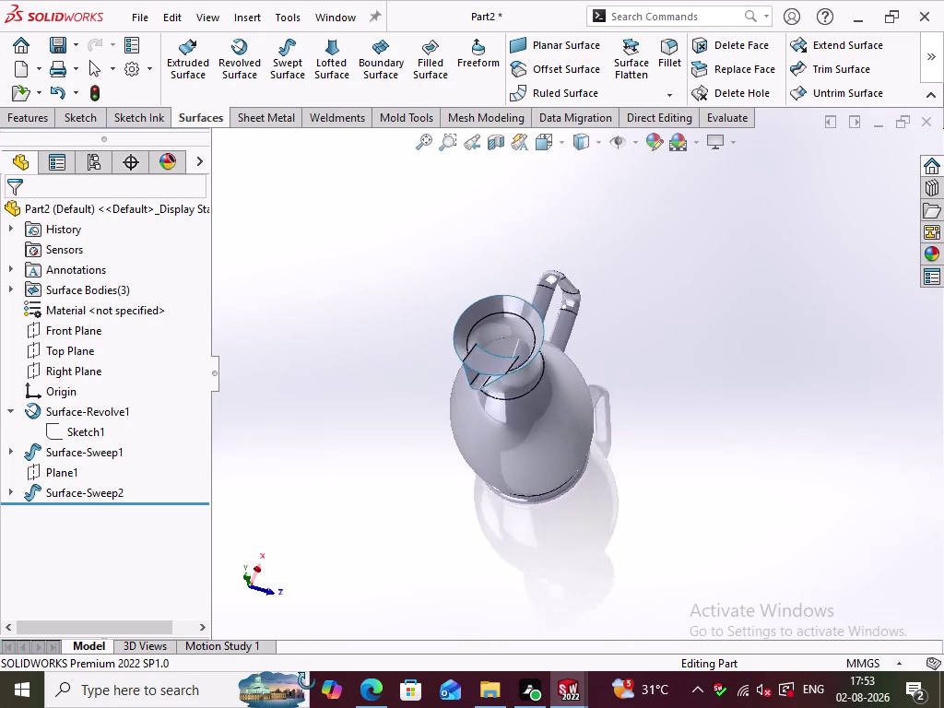
middle_drag(306, 692, 338, 601)
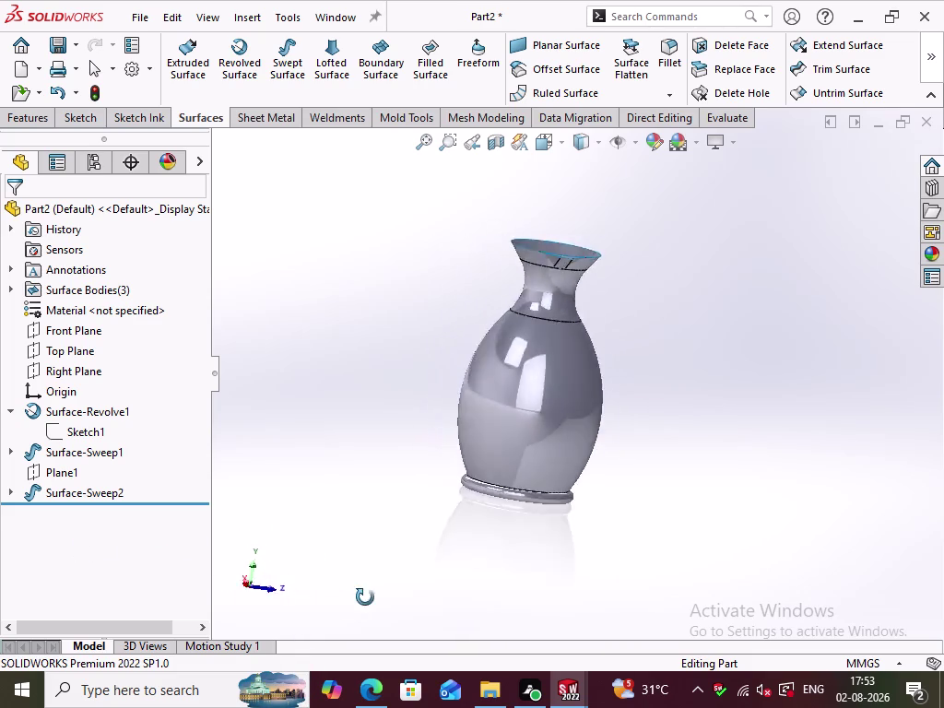
middle_drag(338, 601, 520, 640)
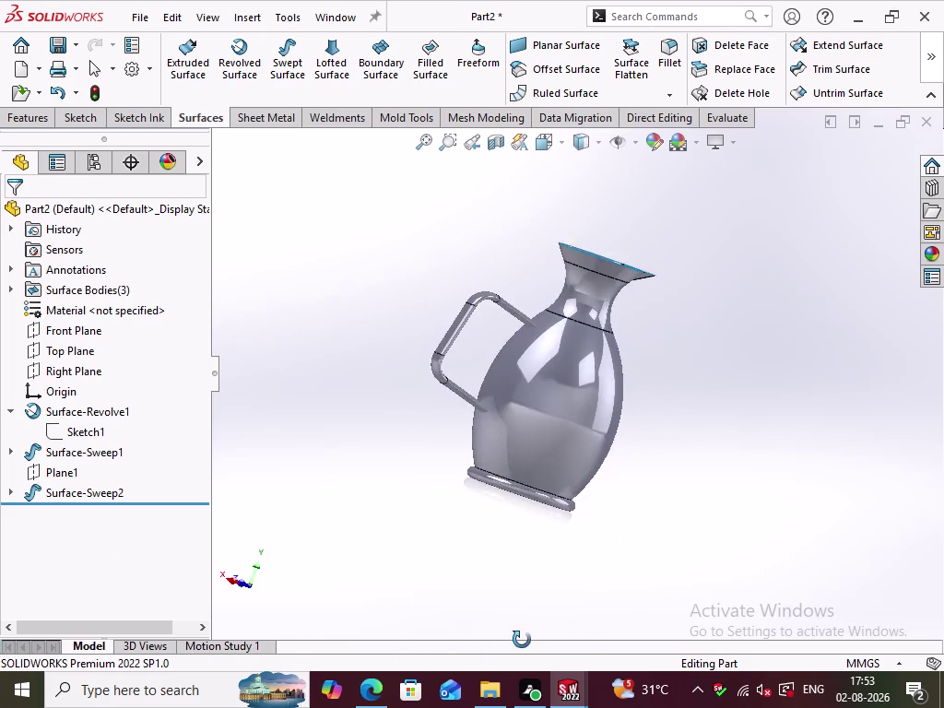
middle_drag(521, 639, 535, 618)
Select Surface-Sweep2, Sweep1 and Revolve1 for a new mutual trim.
click(833, 64)
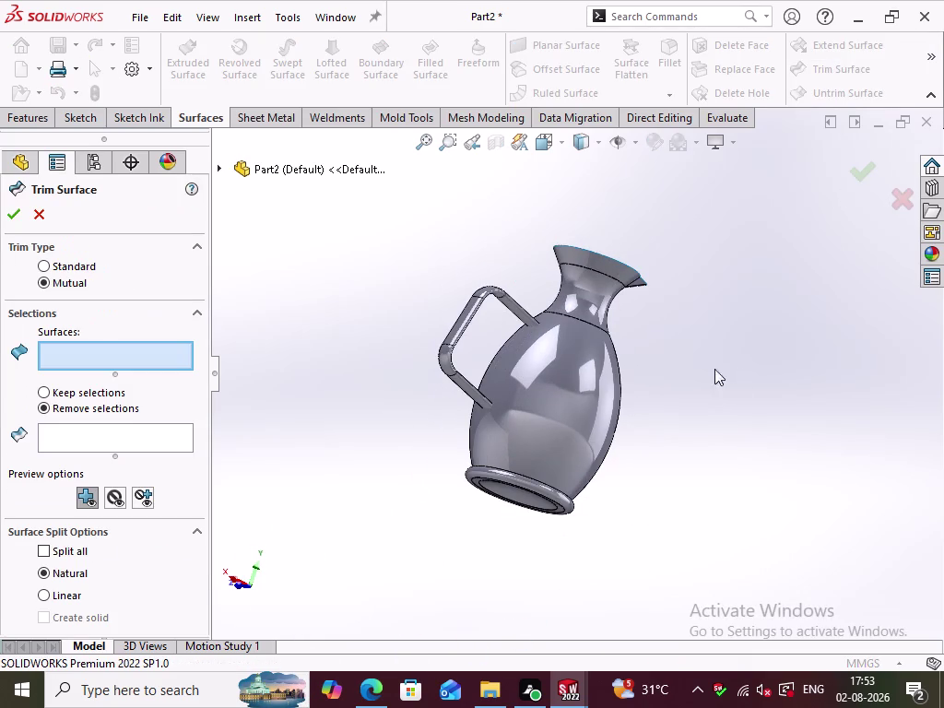
middle_drag(702, 377, 616, 514)
drag(683, 529, 683, 530)
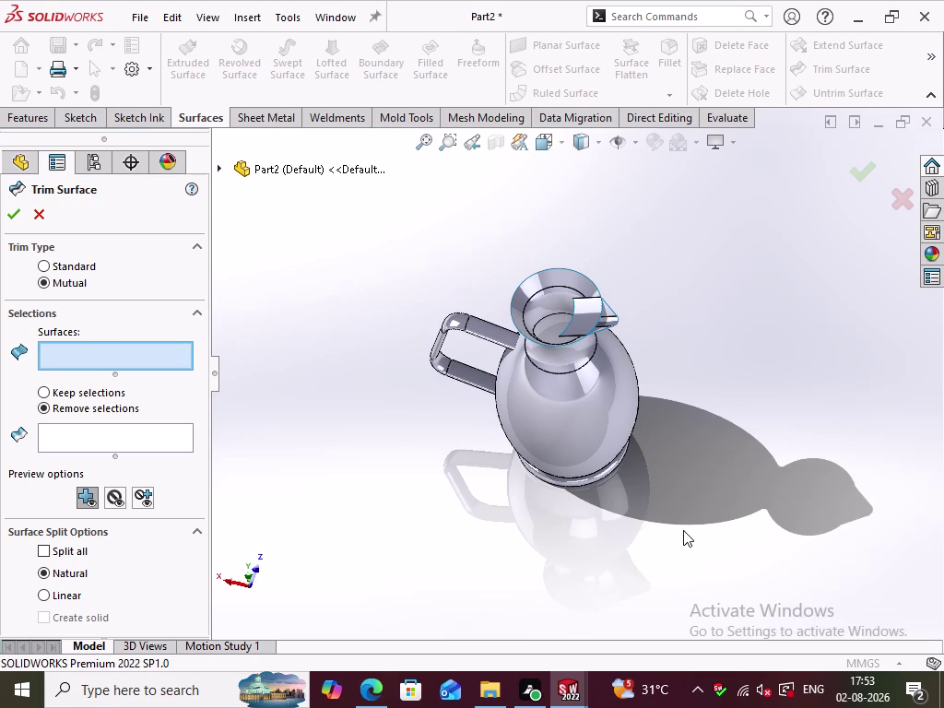
drag(683, 530, 349, 239)
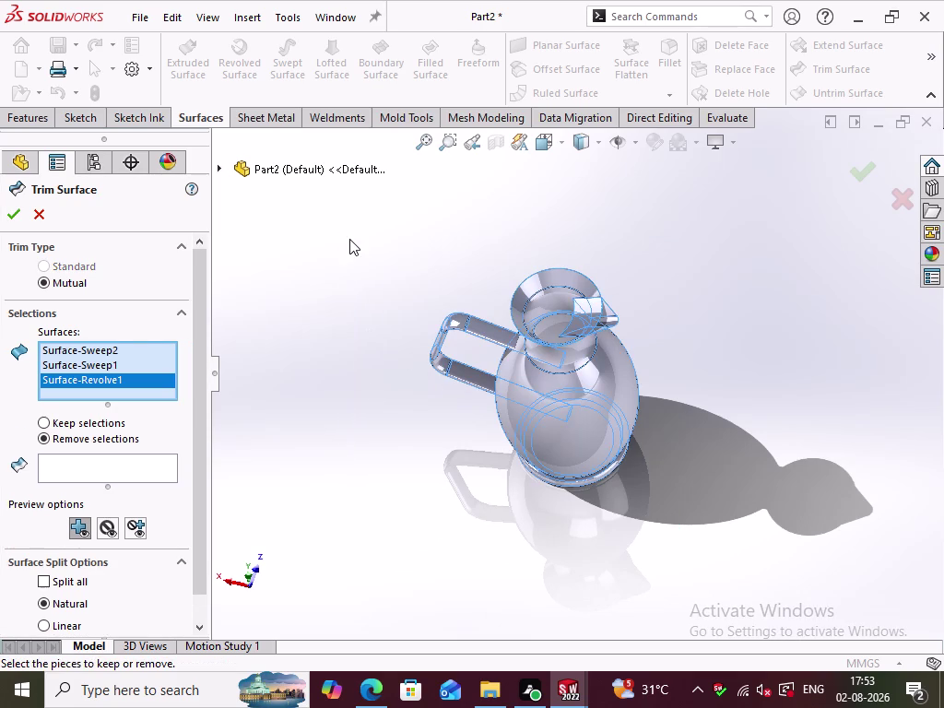
middle_drag(398, 481, 460, 396)
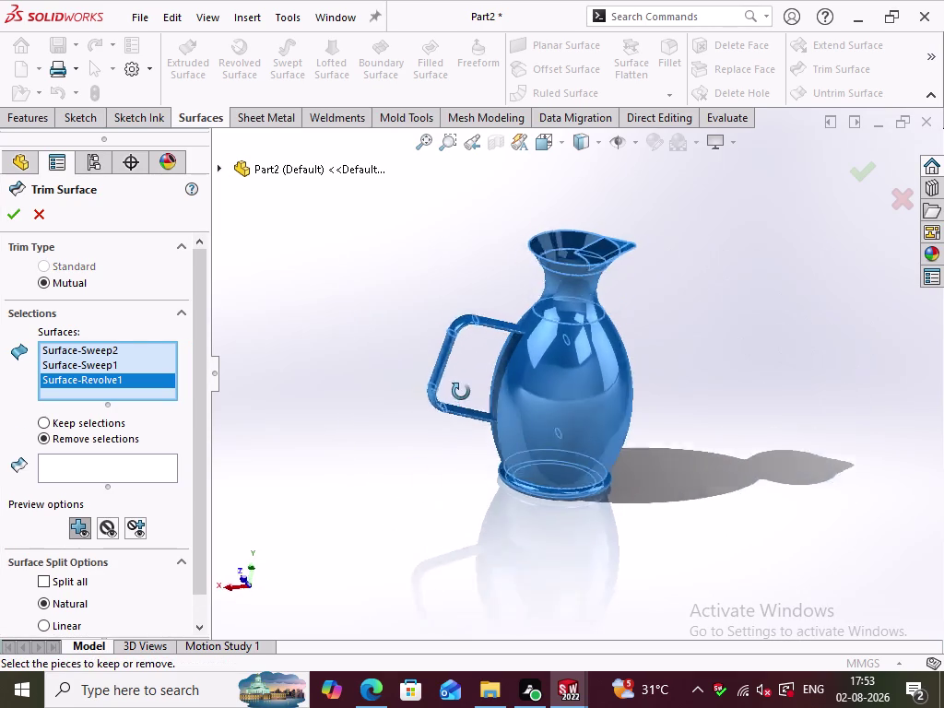
middle_drag(460, 396, 461, 392)
Mark the piece near the spout and a body piece for removal.
click(123, 473)
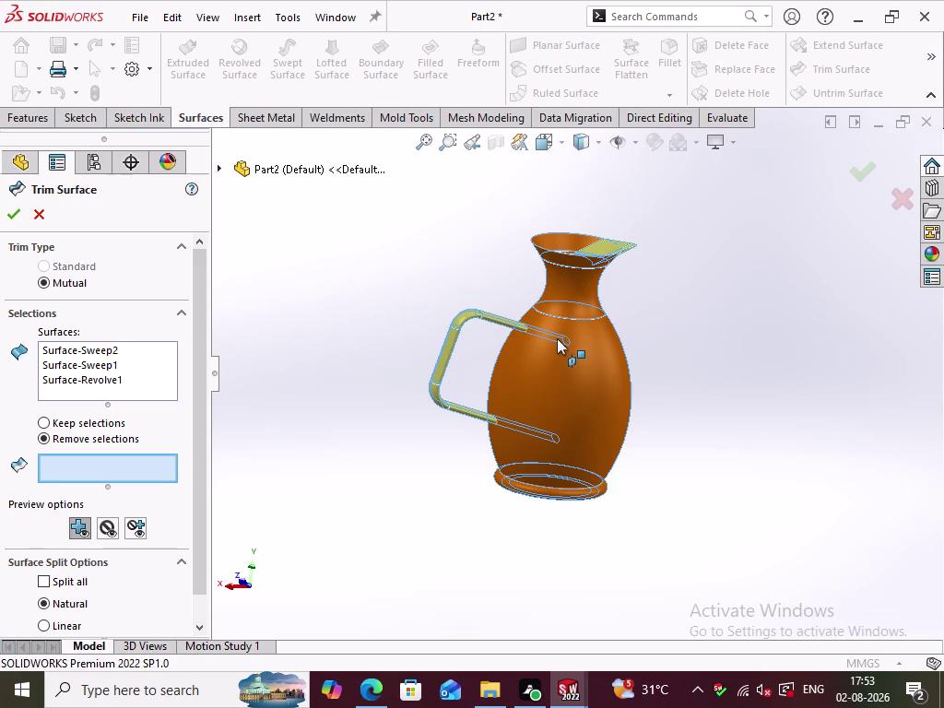
middle_drag(700, 377, 674, 573)
scroll(down, 3)
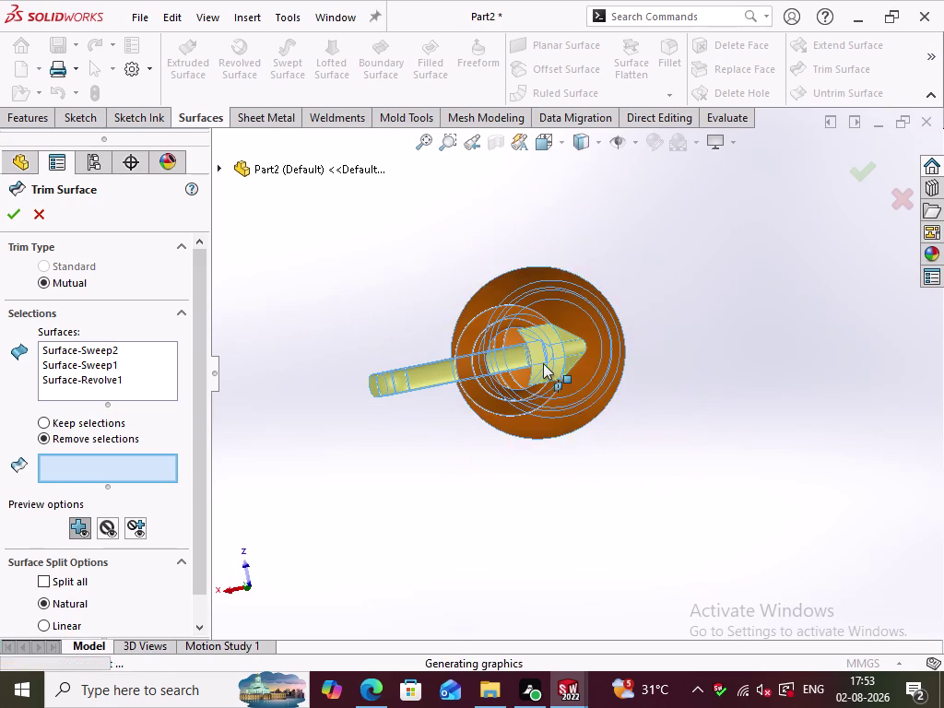
click(542, 363)
middle_drag(625, 463, 644, 438)
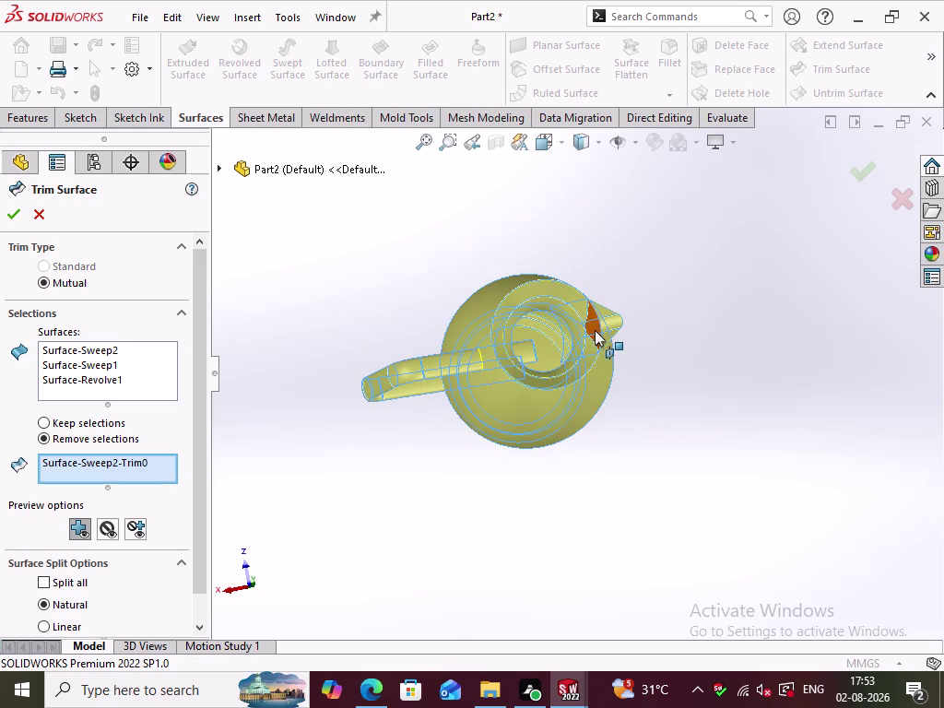
click(594, 330)
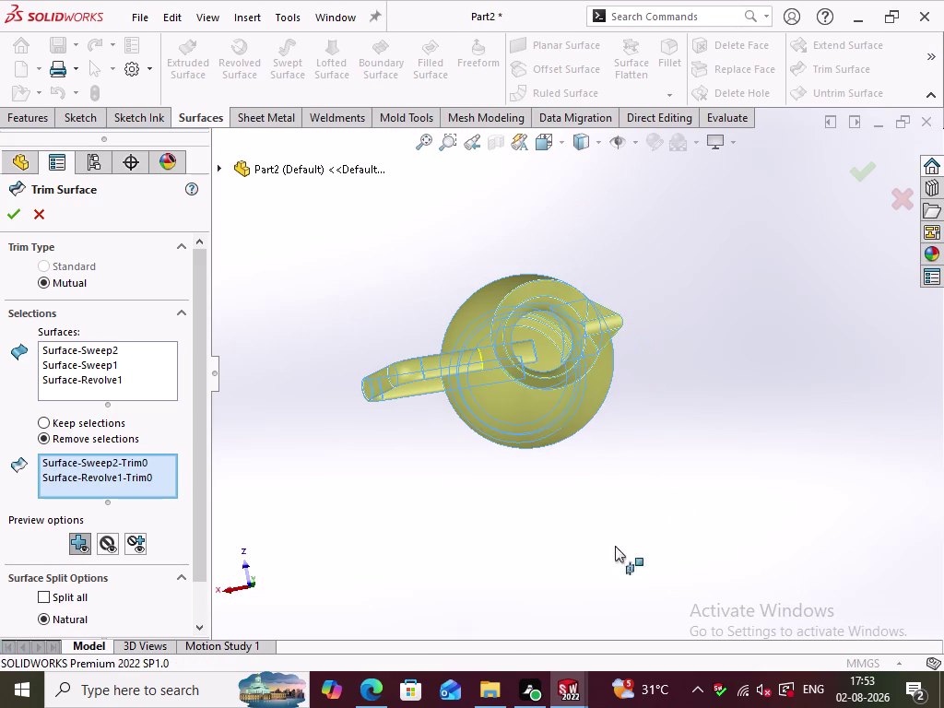
Mark the two handle pieces inside the body for removal.
middle_drag(611, 584, 588, 549)
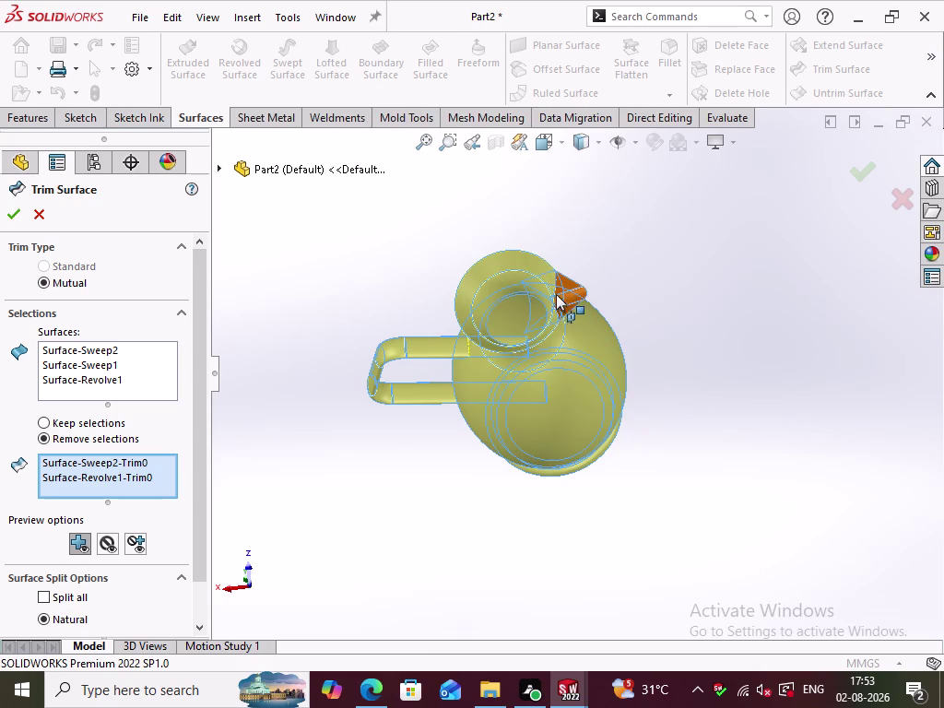
middle_drag(507, 314, 506, 369)
click(508, 364)
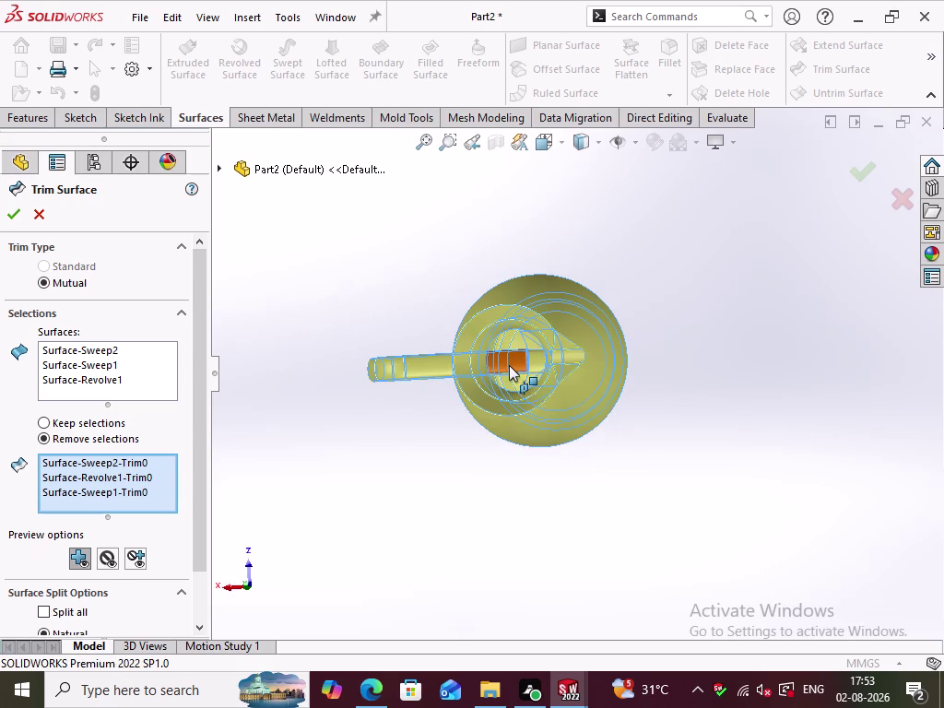
middle_drag(591, 508, 602, 515)
scroll(down, 3)
click(502, 317)
middle_drag(584, 518, 586, 369)
middle_click(586, 362)
scroll(down, 3)
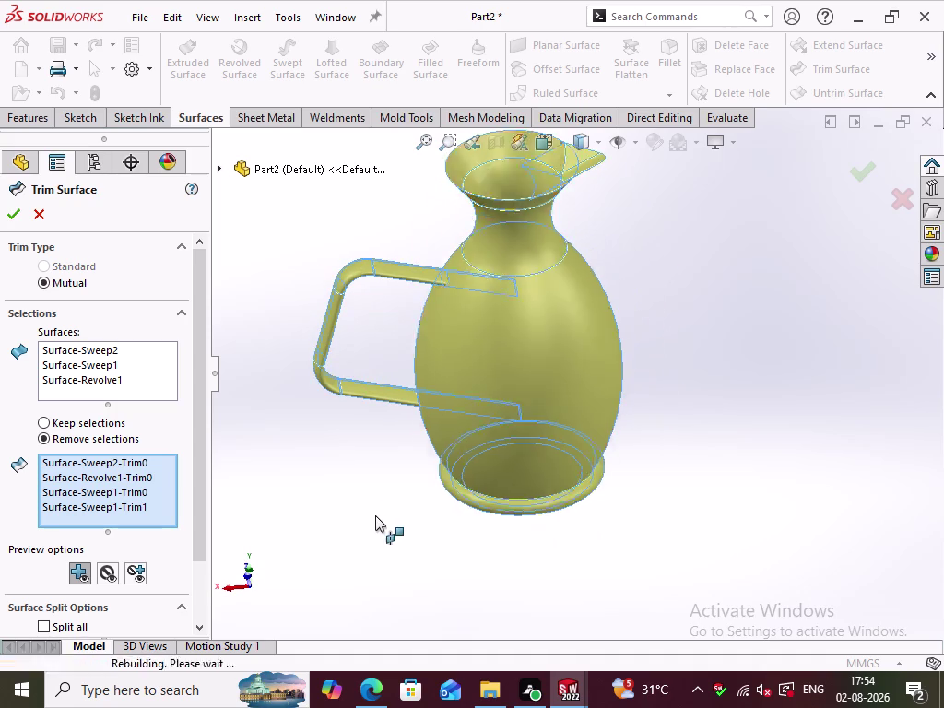
Apply the trim and dismiss the manifold rebuild error.
click(209, 483)
click(207, 483)
drag(205, 487, 193, 578)
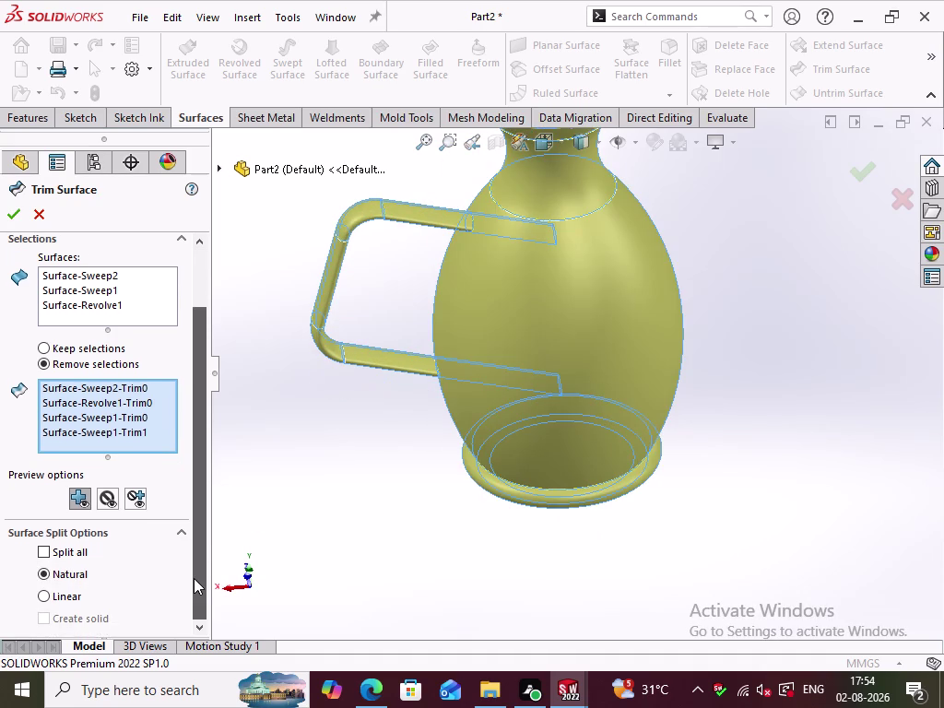
click(16, 222)
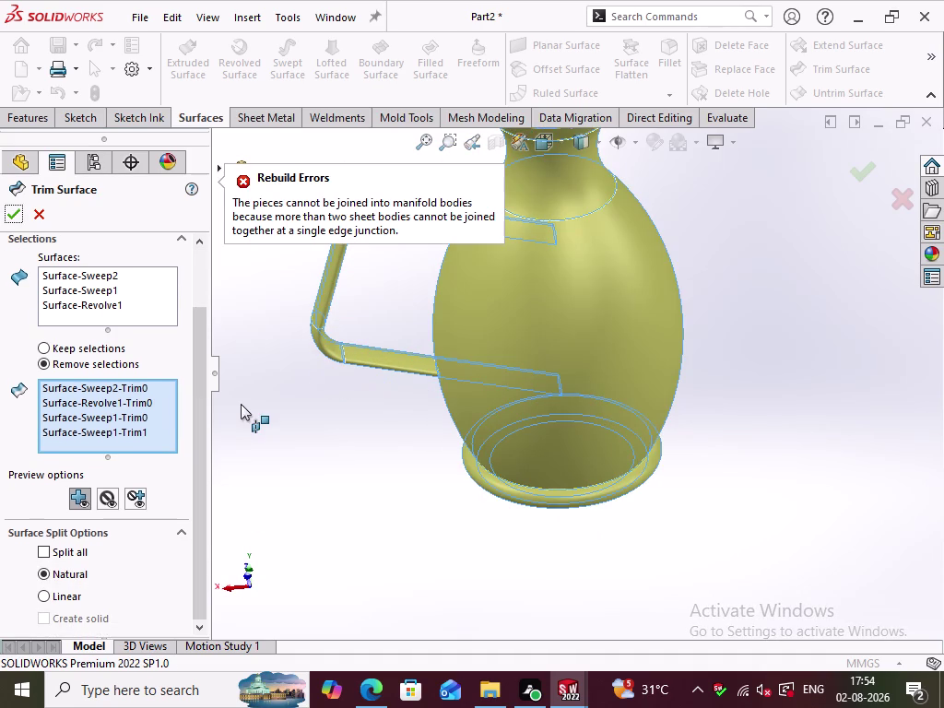
click(66, 561)
click(67, 549)
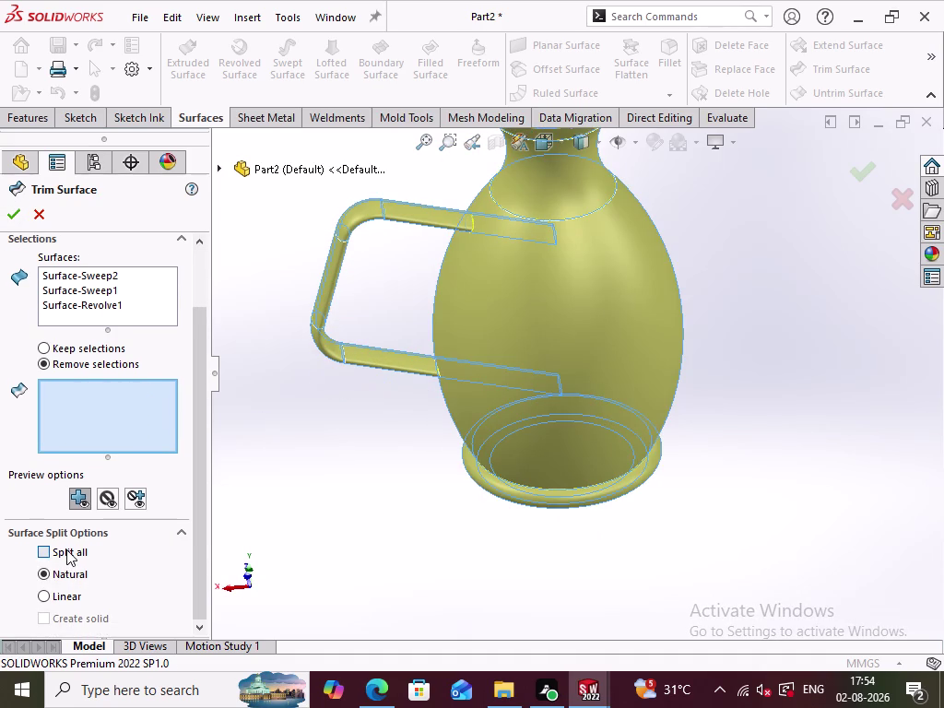
Turn on Split all, mark the four interior pieces, and apply the trim.
middle_drag(770, 407, 755, 534)
click(566, 295)
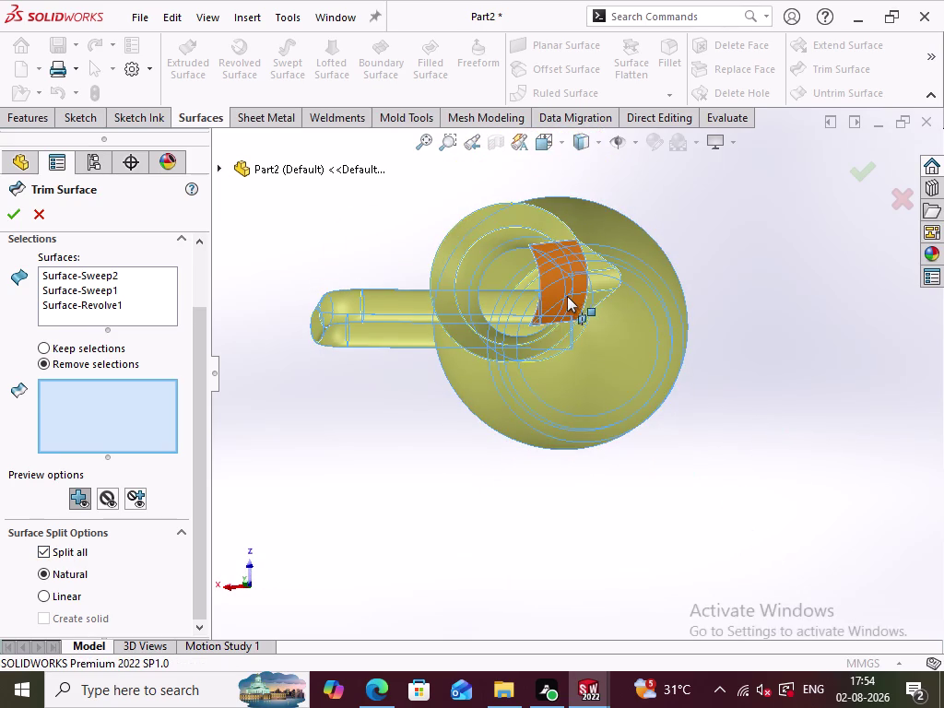
middle_drag(477, 509, 517, 520)
scroll(down, 3)
click(710, 256)
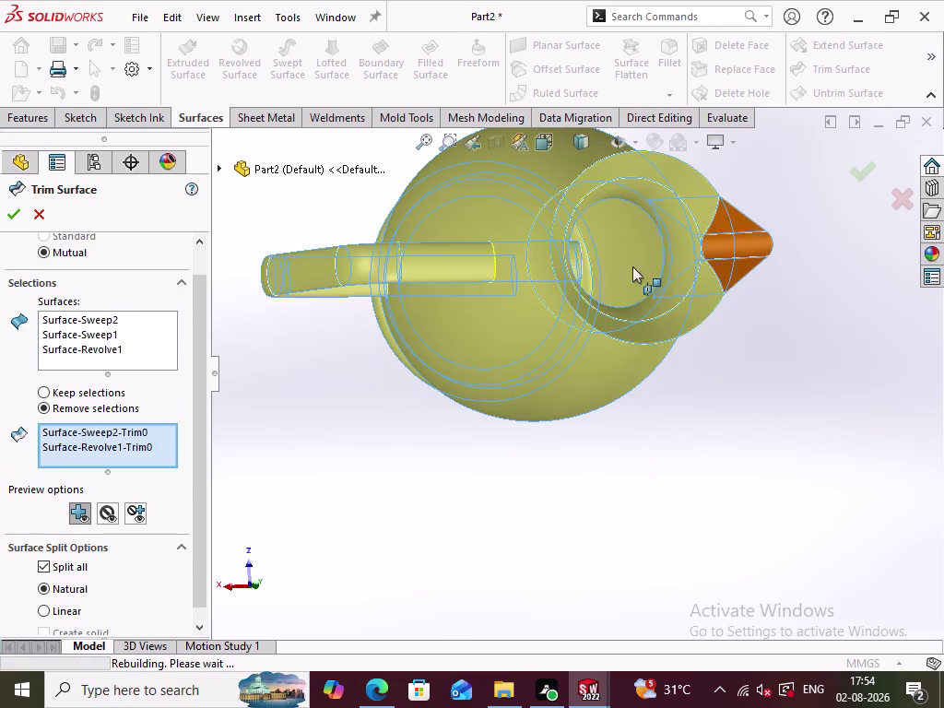
middle_drag(590, 270, 543, 303)
click(521, 287)
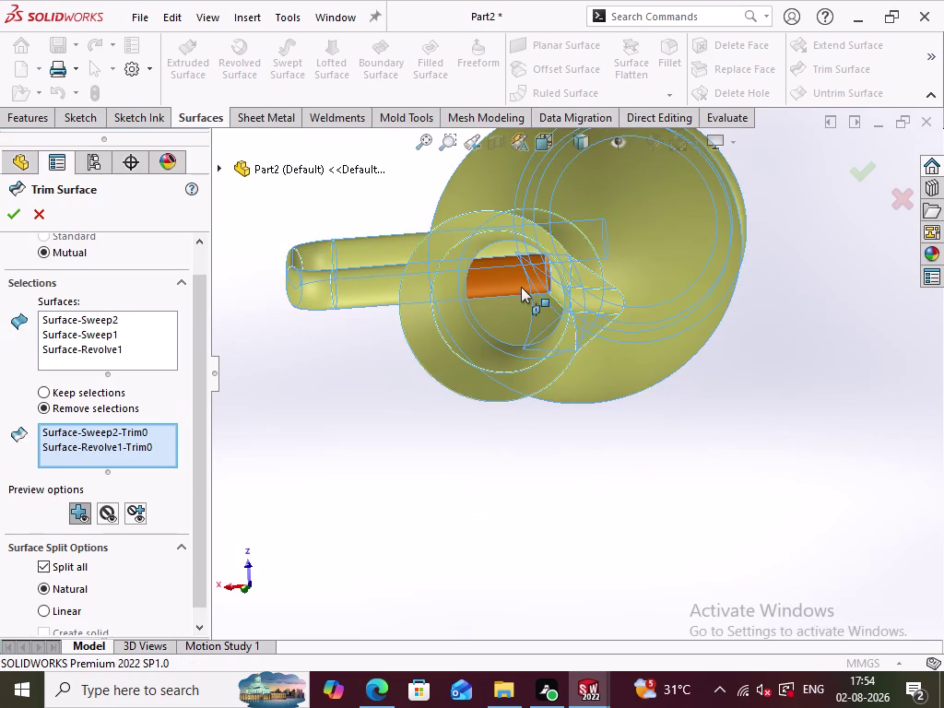
middle_drag(505, 305, 513, 272)
click(522, 272)
middle_drag(401, 509, 398, 483)
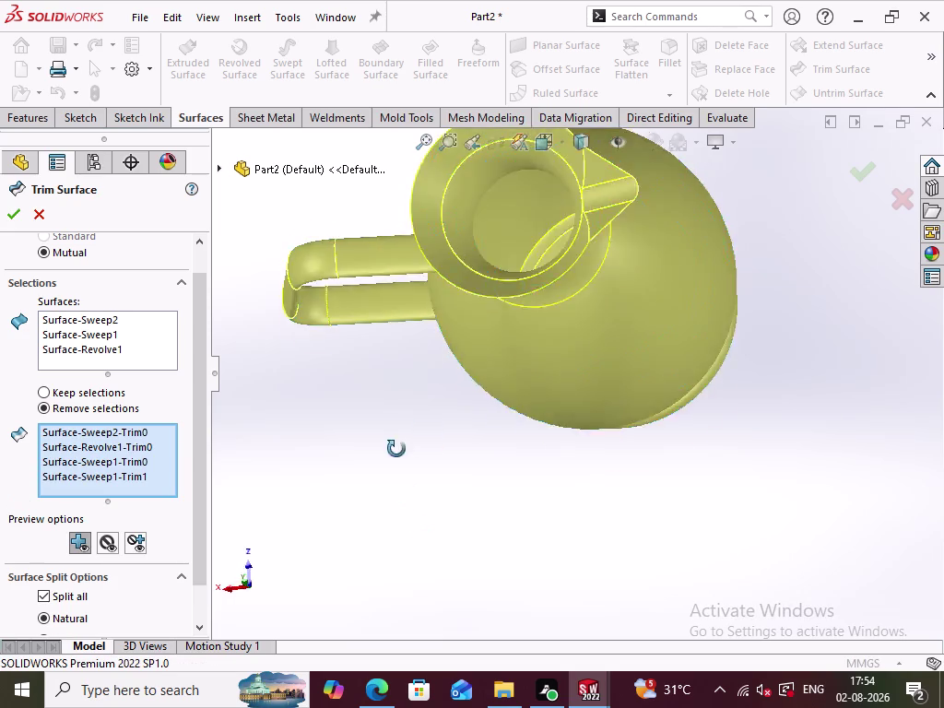
middle_drag(398, 484, 404, 410)
click(16, 220)
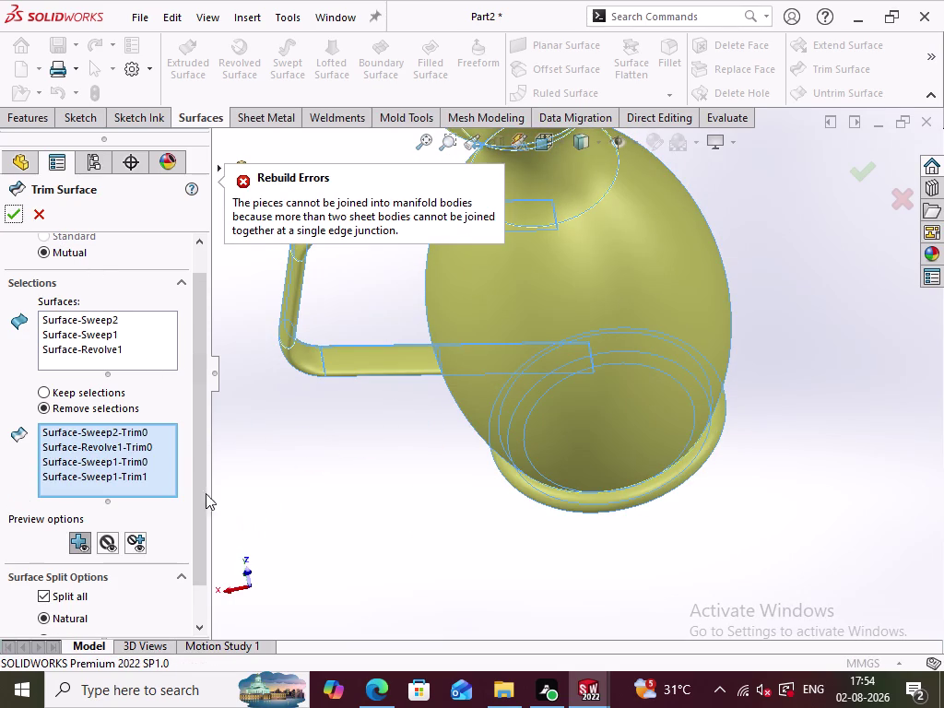
Switch to Linear splitting, reselect the four interior pieces, and retry the trim.
drag(203, 466, 190, 573)
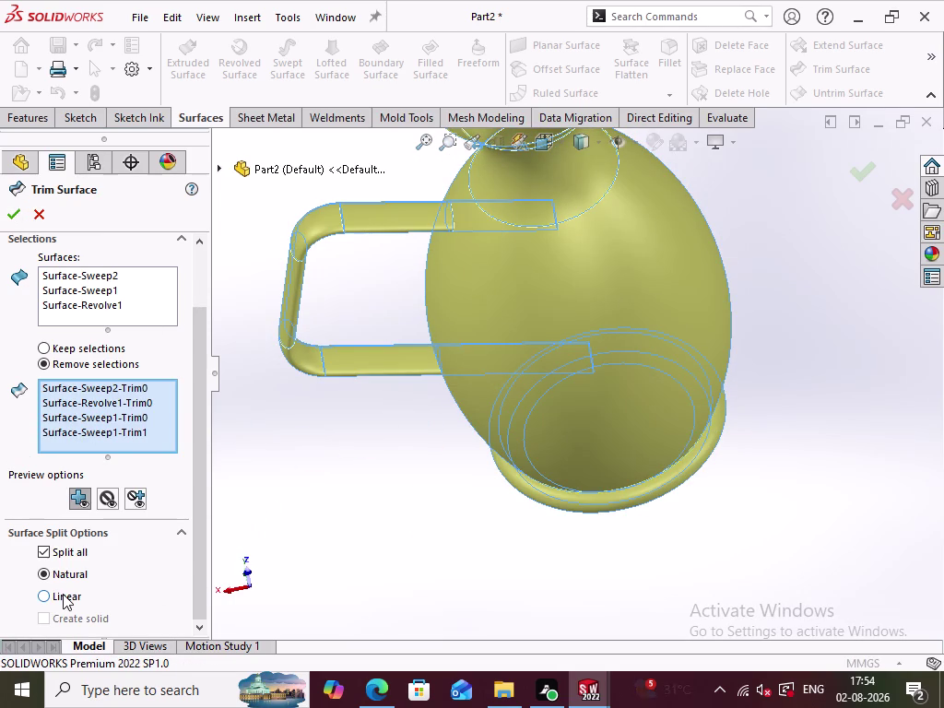
click(63, 594)
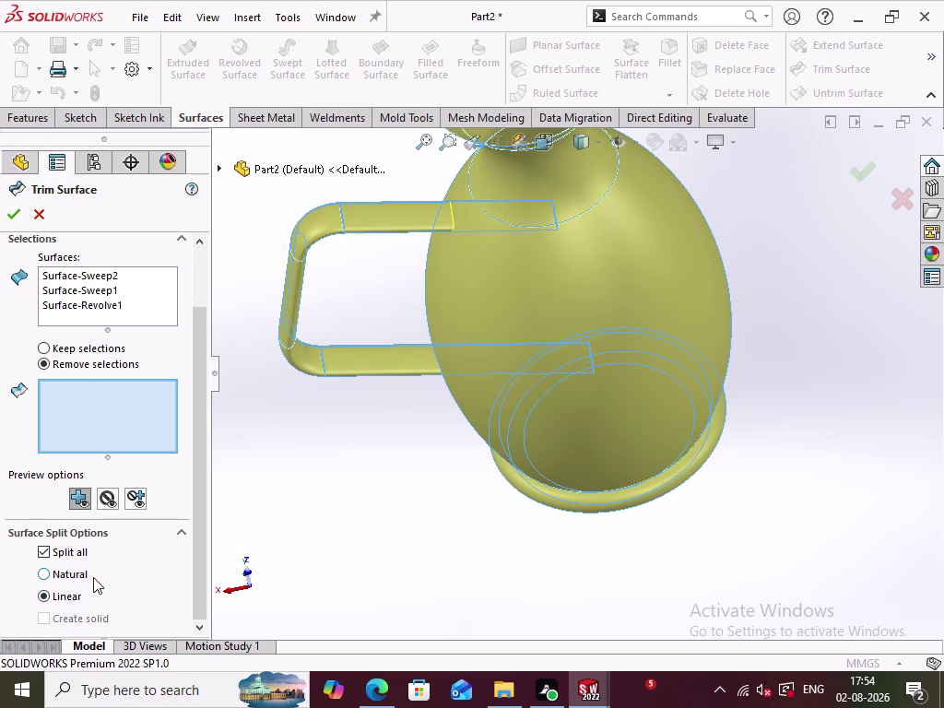
click(141, 428)
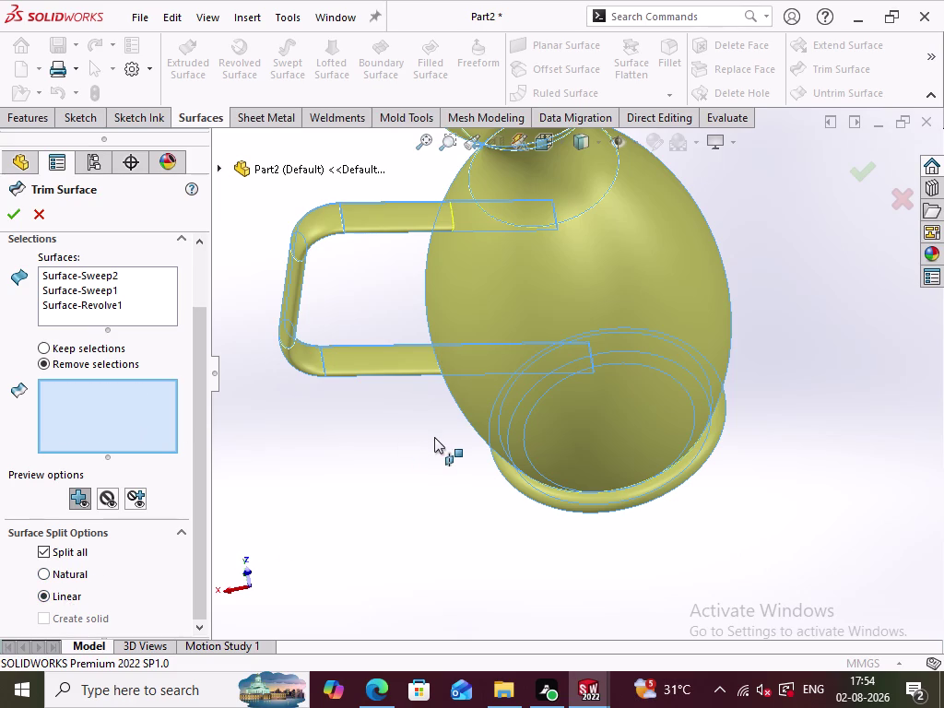
middle_drag(434, 437, 424, 557)
click(542, 359)
middle_drag(326, 567, 359, 558)
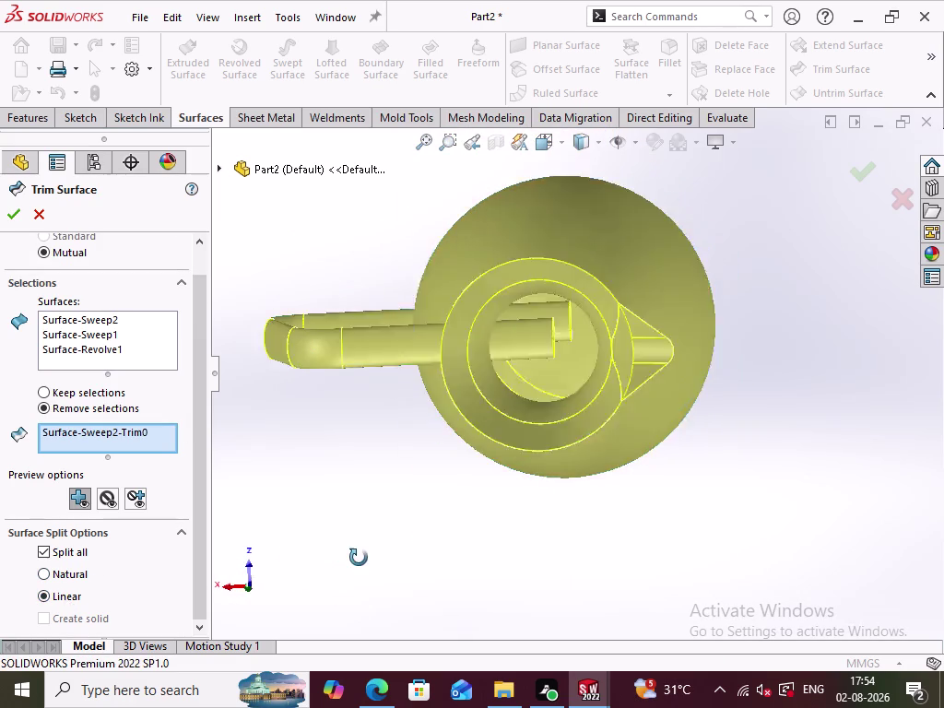
middle_drag(358, 557, 370, 558)
click(698, 342)
middle_drag(618, 359, 584, 368)
click(507, 345)
click(559, 327)
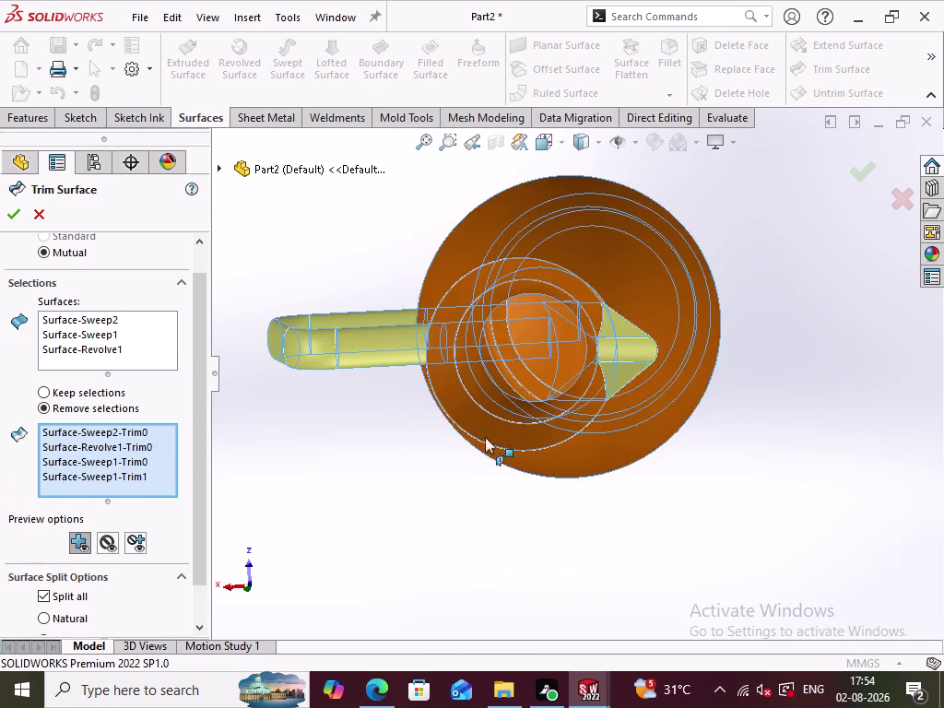
middle_drag(429, 502, 442, 393)
click(11, 219)
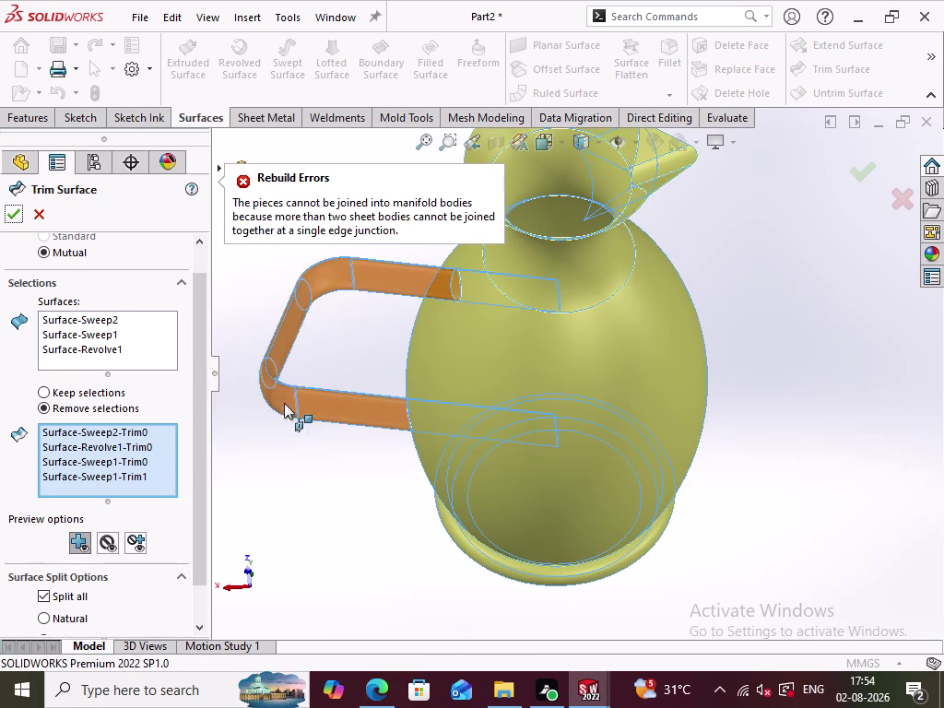
Dismiss the error, uncheck Split all, and pick the four interior pieces again.
click(281, 492)
drag(199, 481, 204, 546)
click(42, 552)
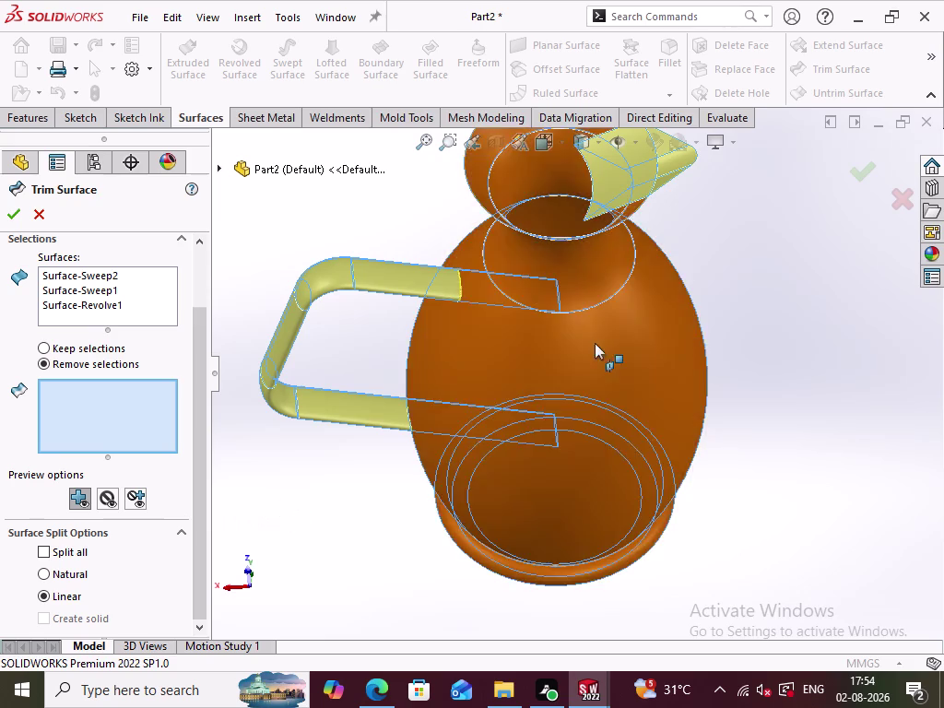
middle_drag(726, 321, 717, 395)
scroll(down, 3)
click(571, 319)
middle_drag(734, 373, 775, 383)
click(714, 305)
middle_drag(771, 345, 740, 387)
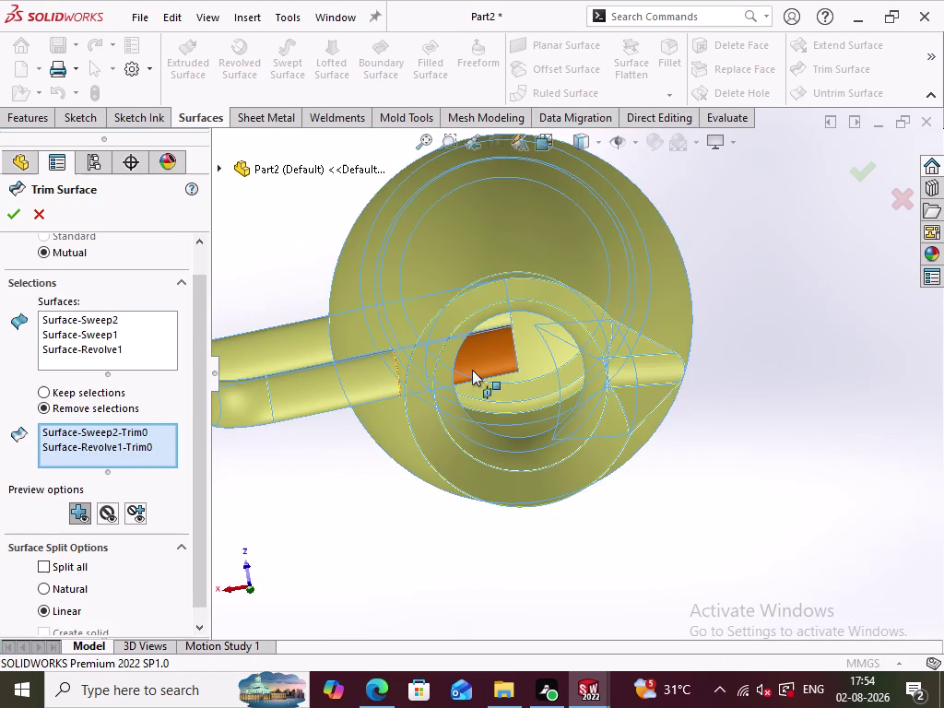
click(472, 369)
middle_drag(483, 433, 481, 407)
click(490, 352)
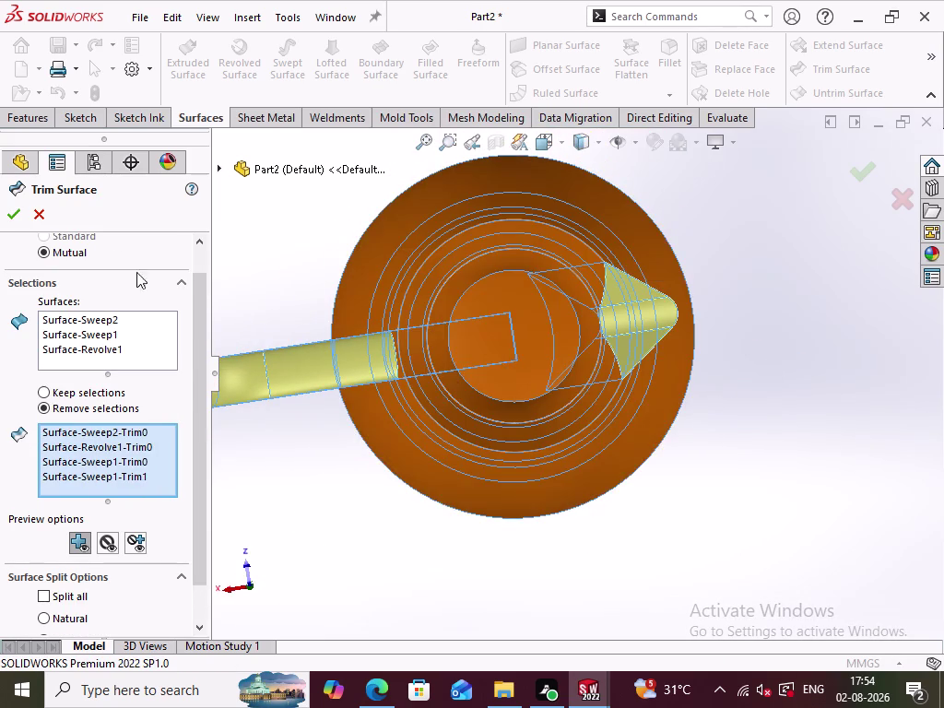
Apply the trim again and close it after the manifold error.
click(10, 215)
click(308, 447)
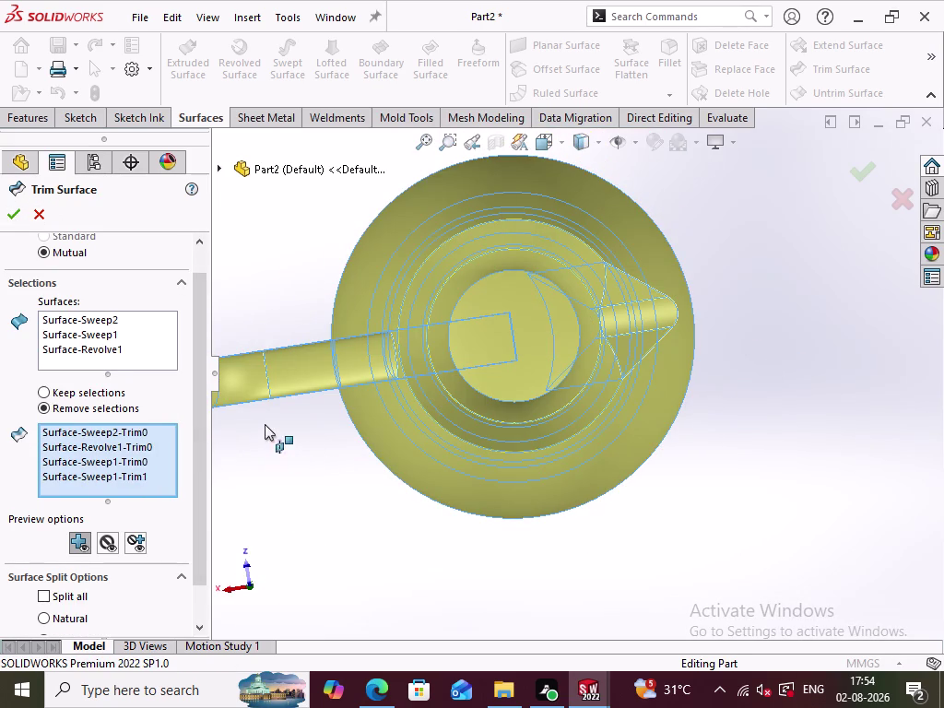
click(40, 216)
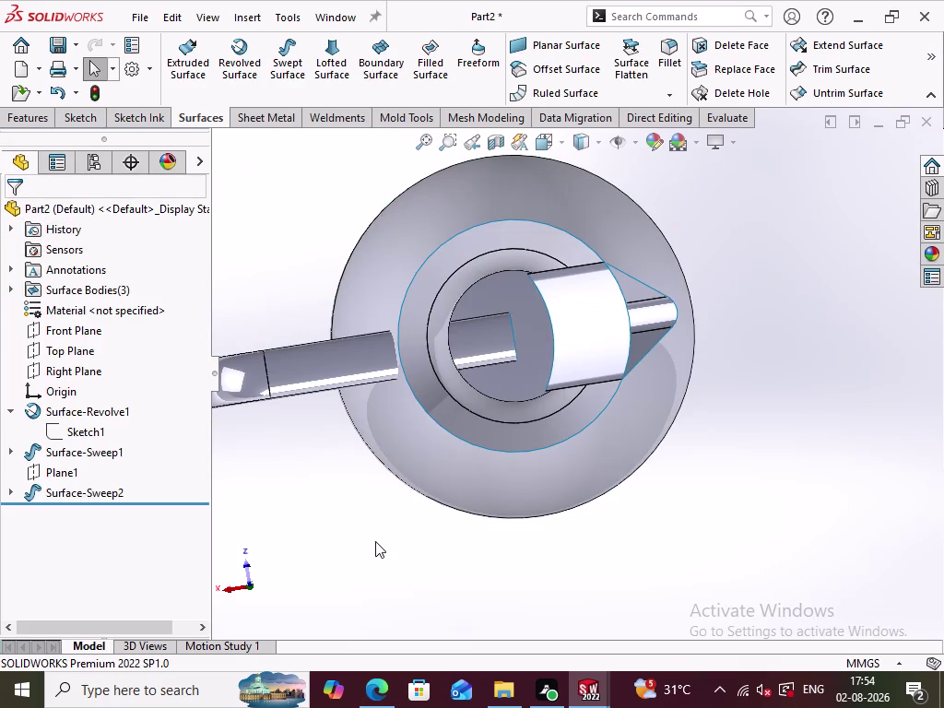
middle_drag(376, 524, 380, 398)
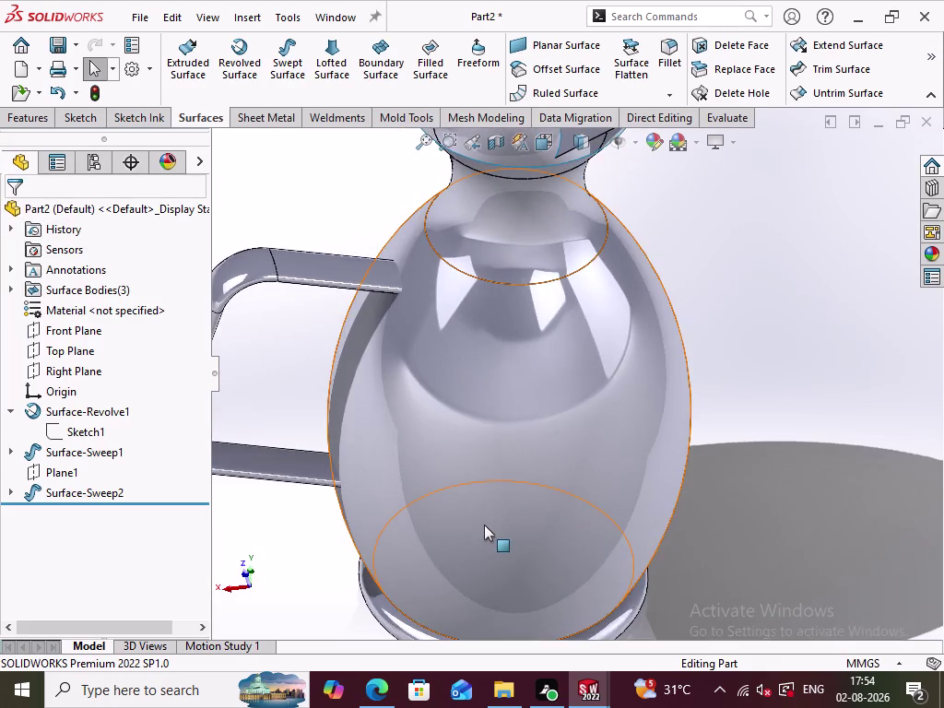
scroll(up, 3)
middle_drag(633, 504, 668, 378)
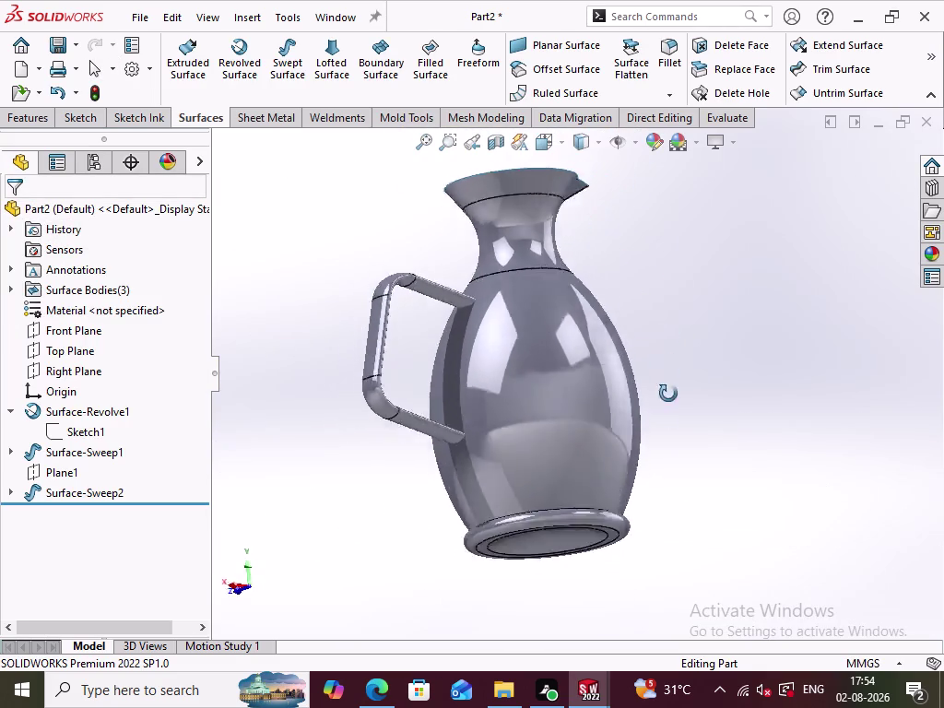
middle_drag(669, 378, 614, 487)
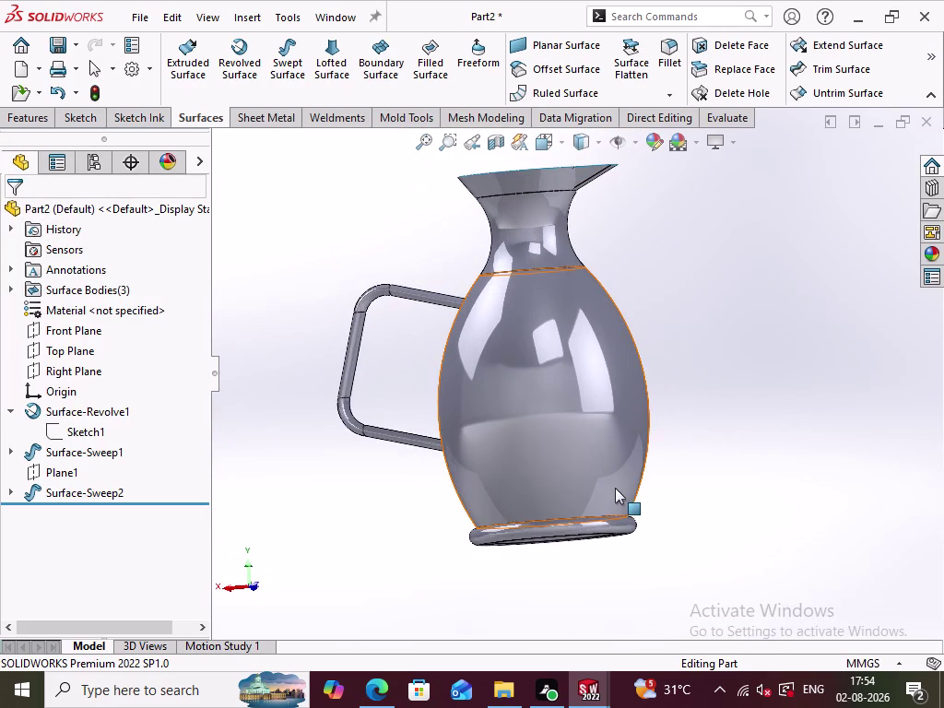
click(10, 447)
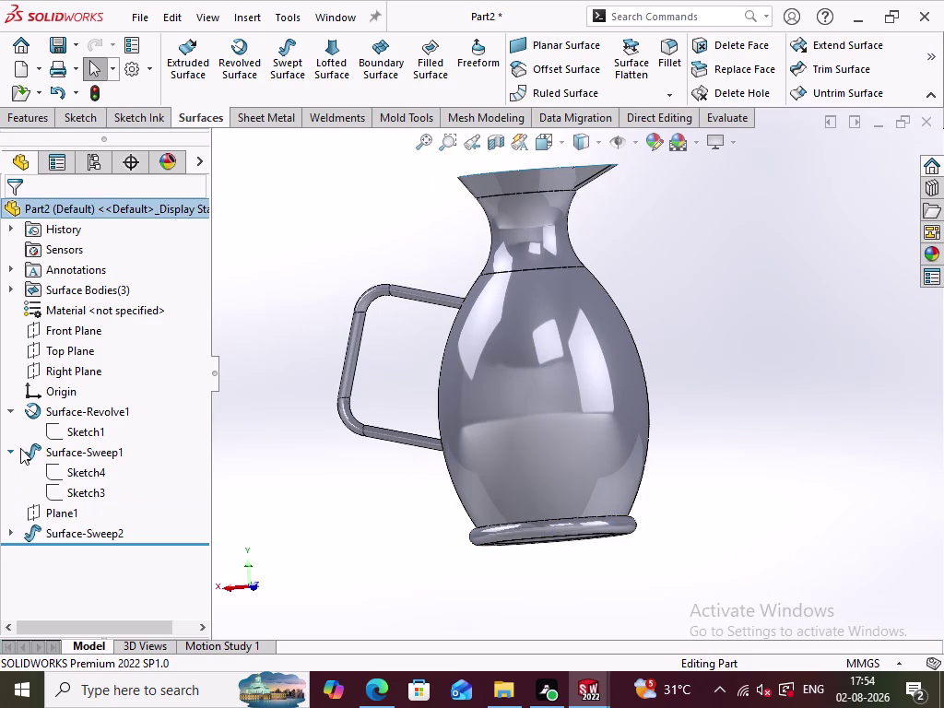
click(8, 450)
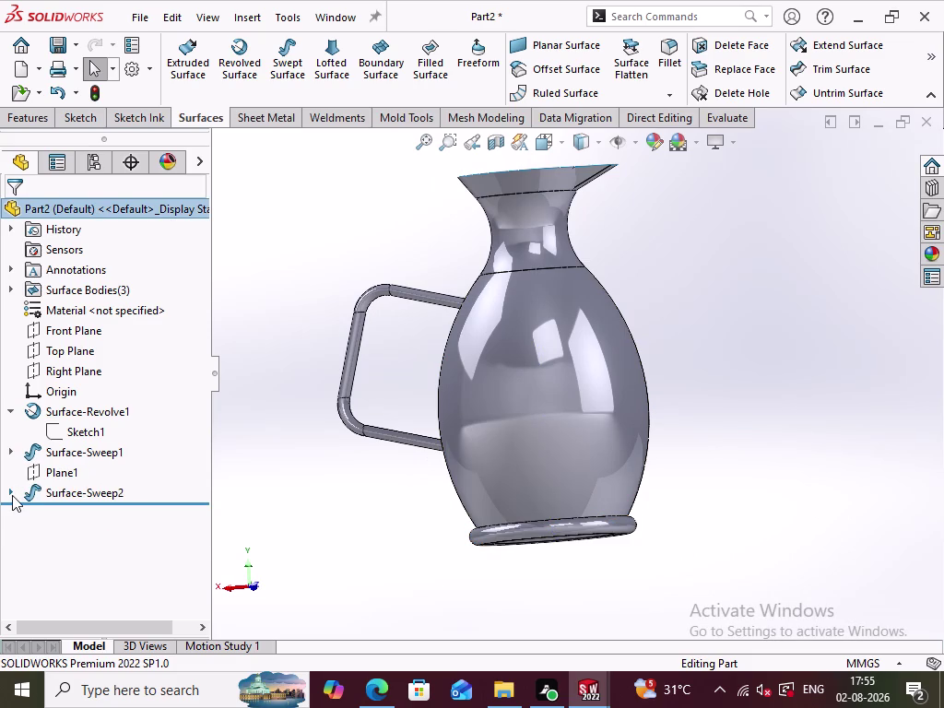
click(14, 412)
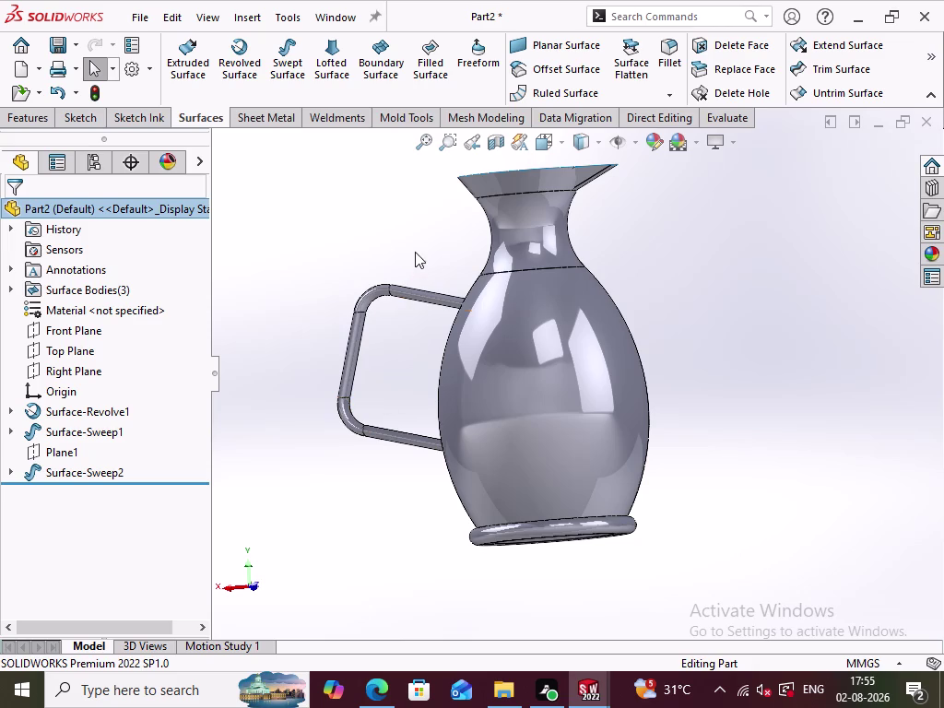
middle_drag(415, 251, 546, 435)
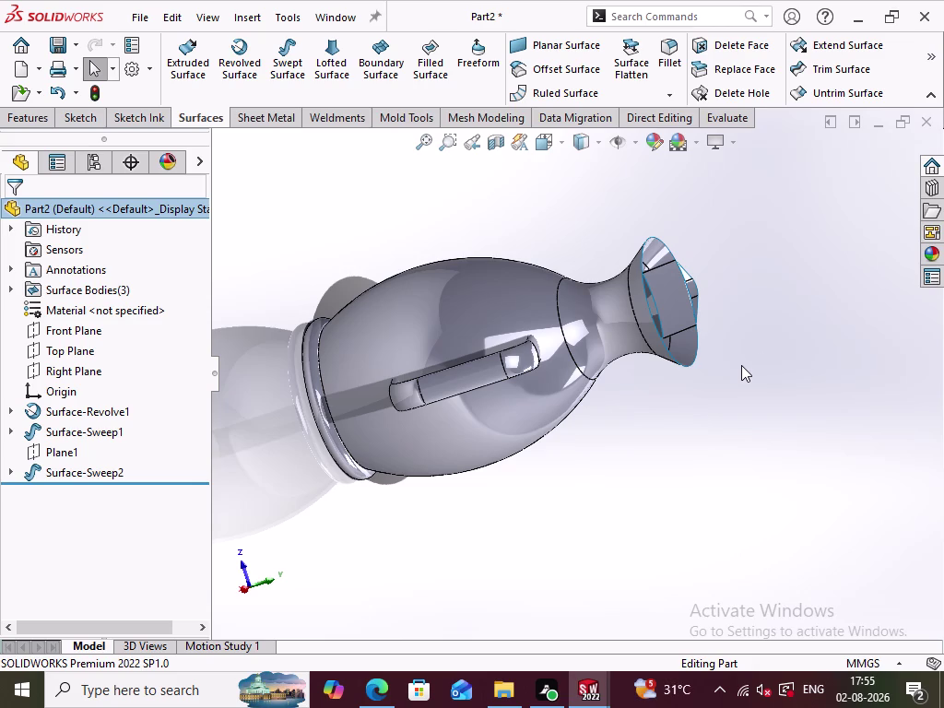
click(839, 63)
middle_drag(688, 542, 647, 434)
scroll(down, 3)
click(46, 269)
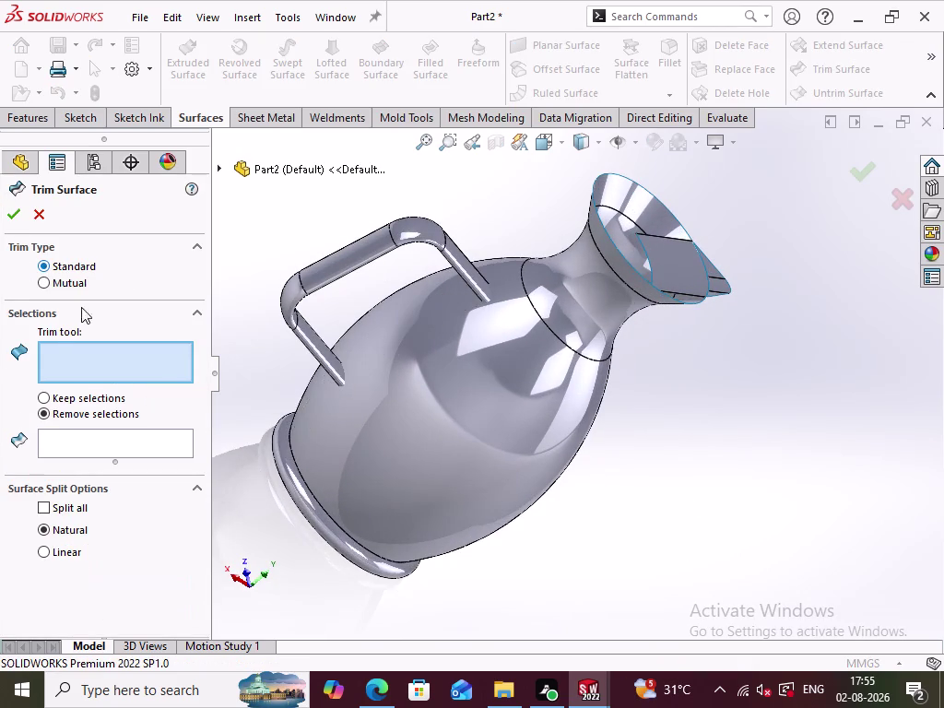
click(687, 260)
middle_drag(748, 465, 704, 445)
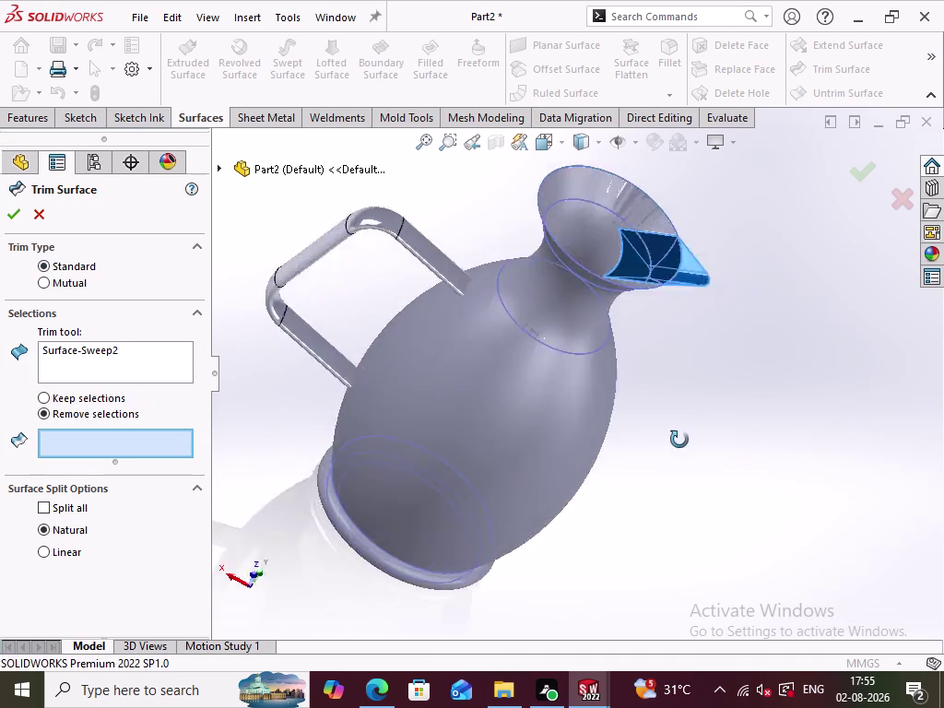
middle_drag(704, 445, 663, 344)
click(132, 436)
middle_drag(763, 340, 792, 499)
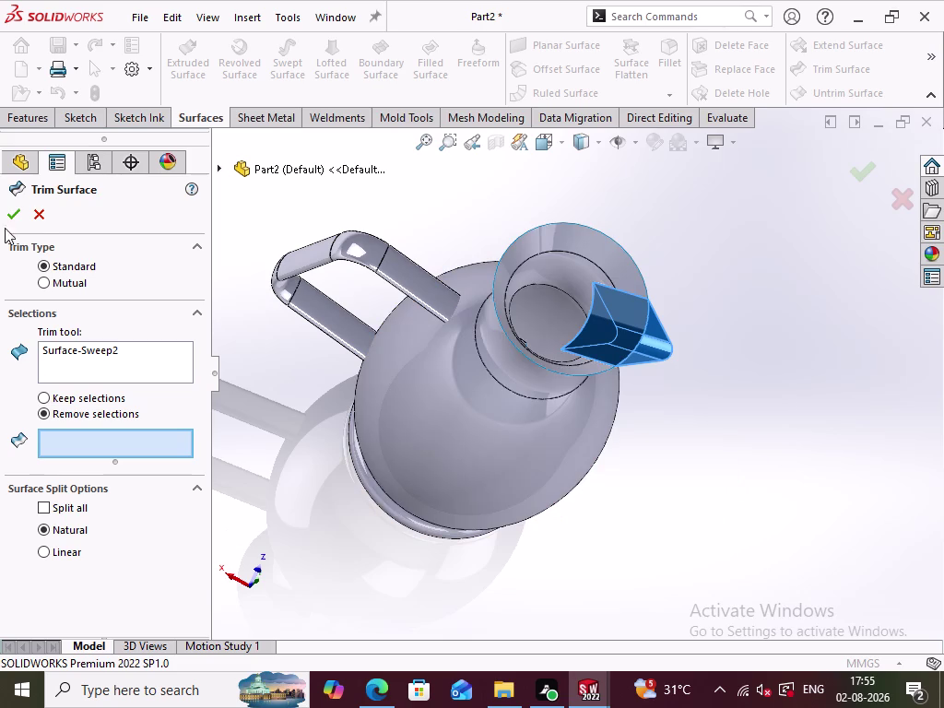
click(38, 212)
click(648, 542)
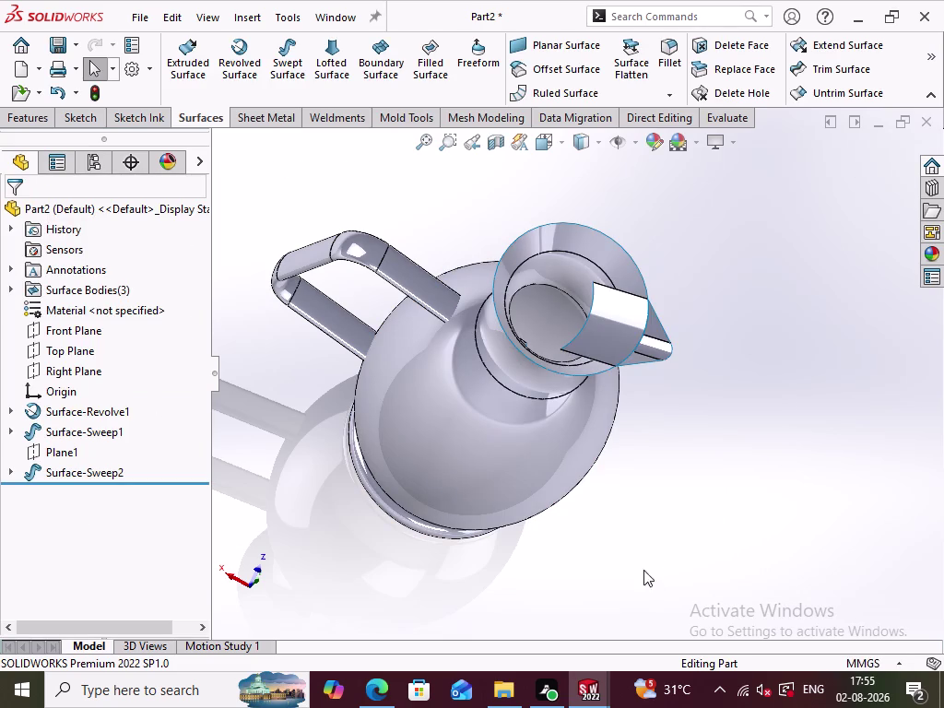
click(822, 74)
drag(728, 544, 267, 193)
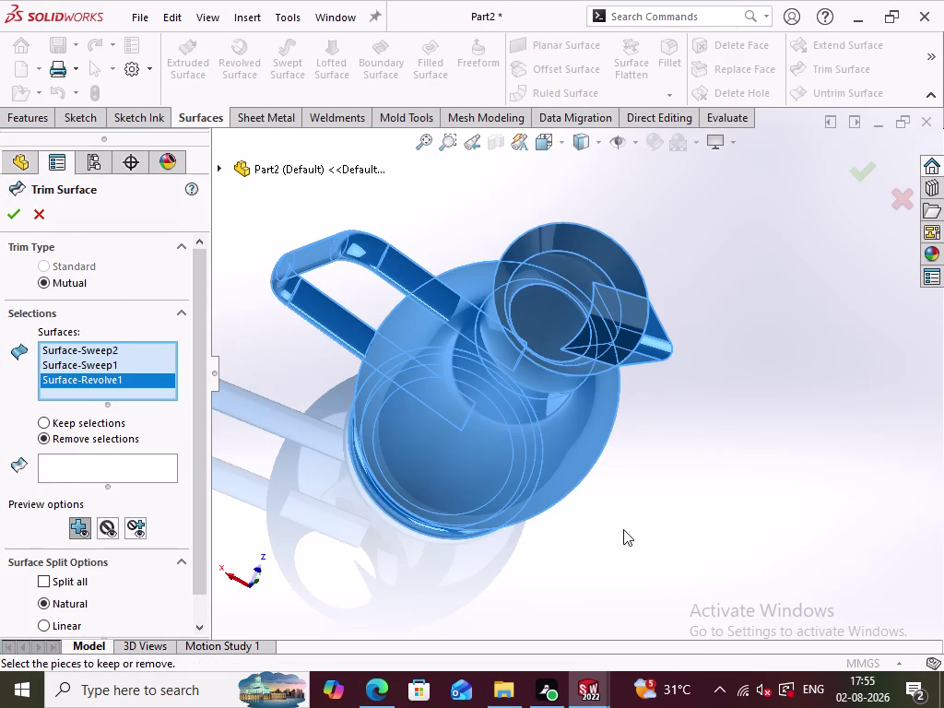
middle_drag(630, 543, 458, 260)
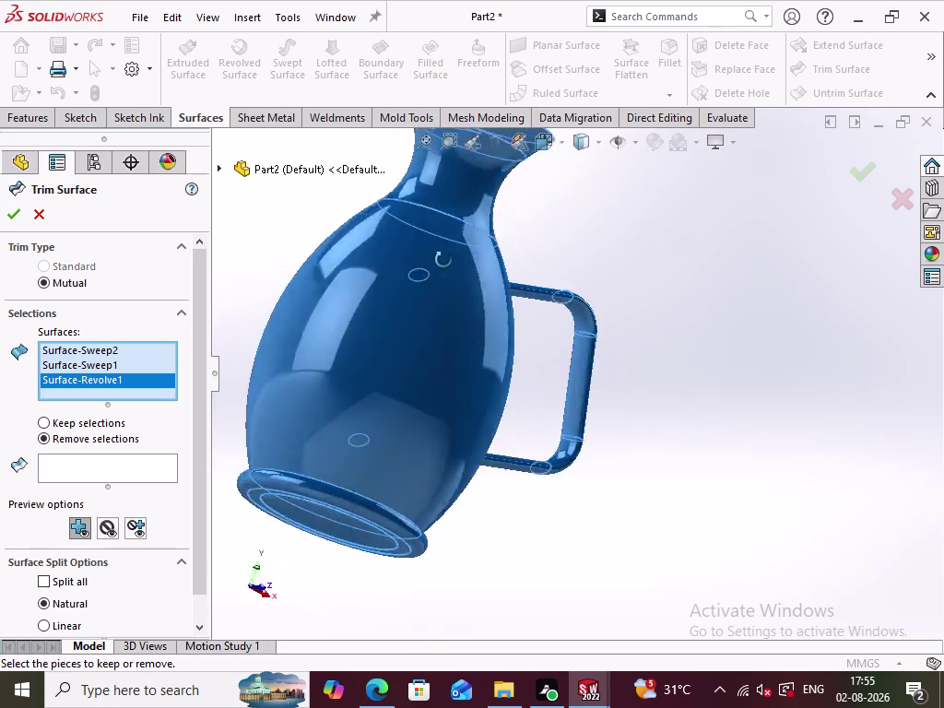
middle_drag(458, 260, 650, 667)
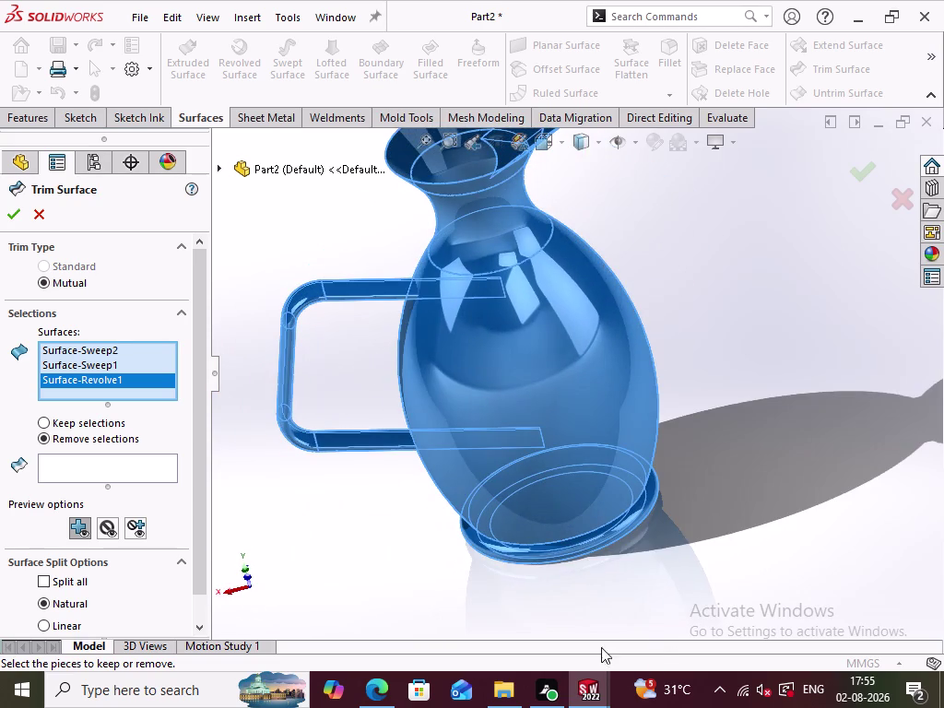
click(103, 423)
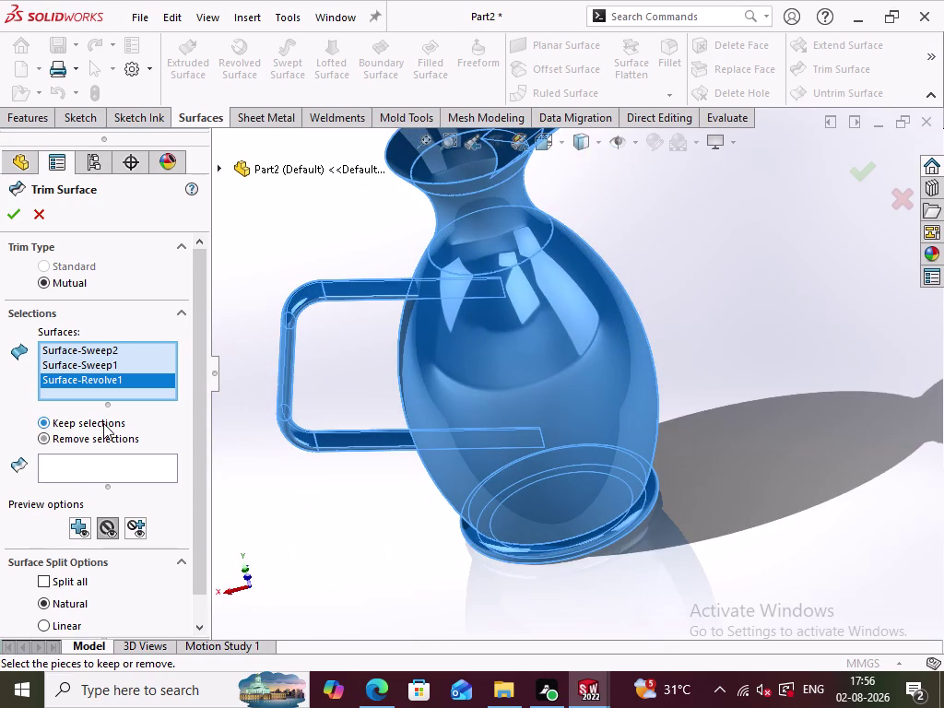
middle_drag(904, 304, 907, 439)
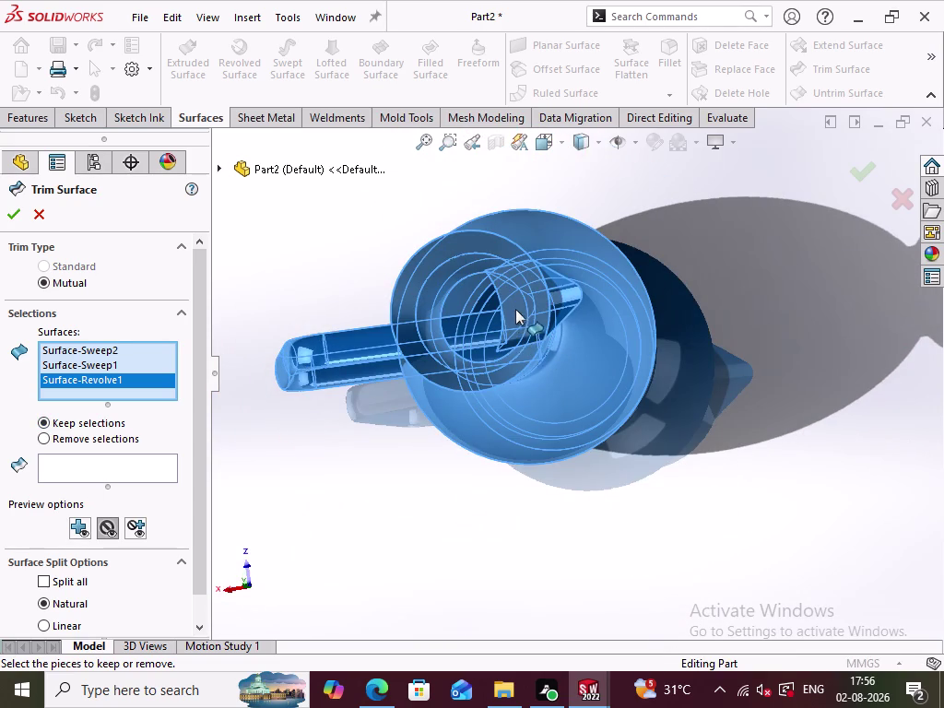
click(115, 440)
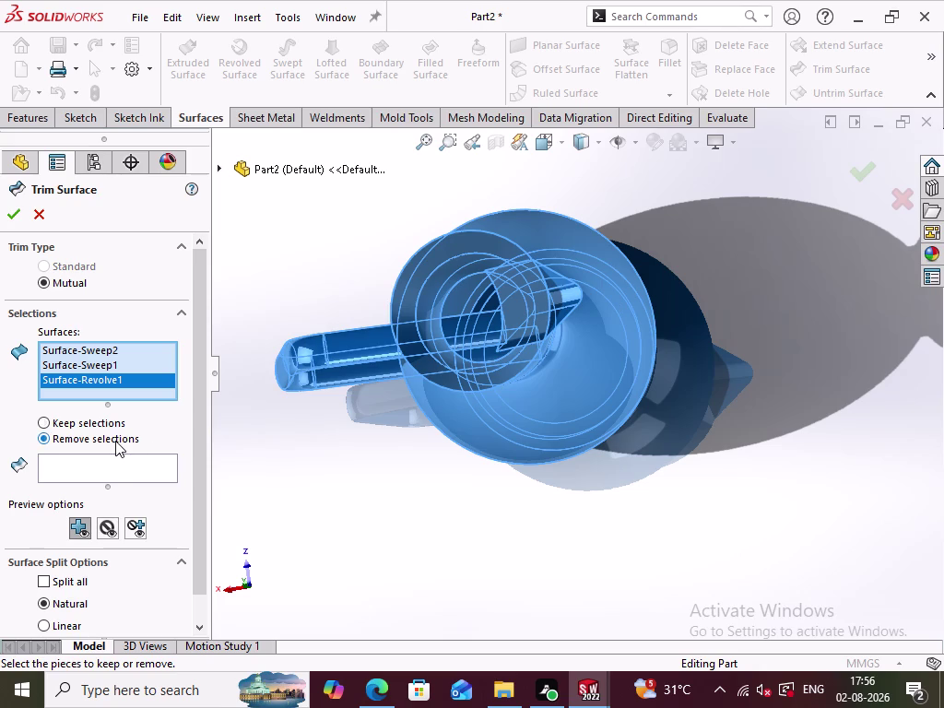
click(134, 533)
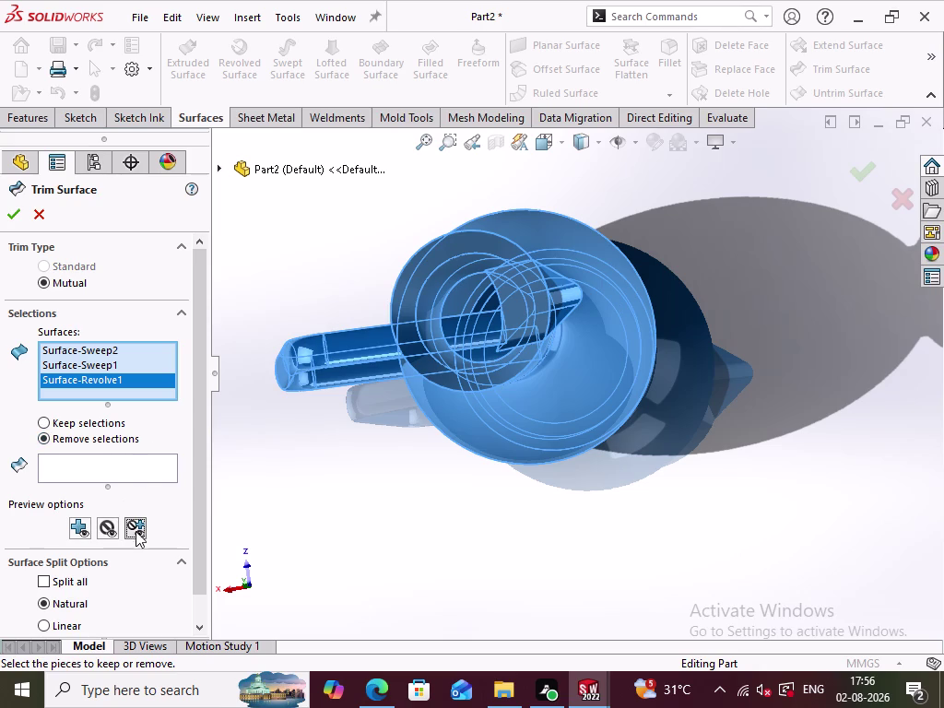
click(132, 460)
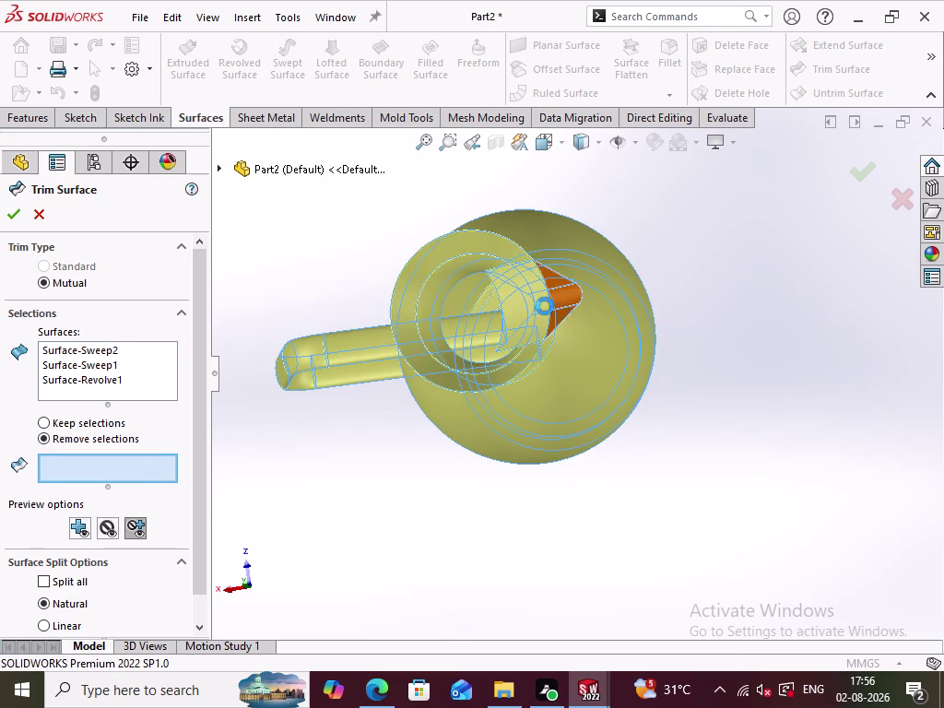
click(542, 307)
double_click(538, 301)
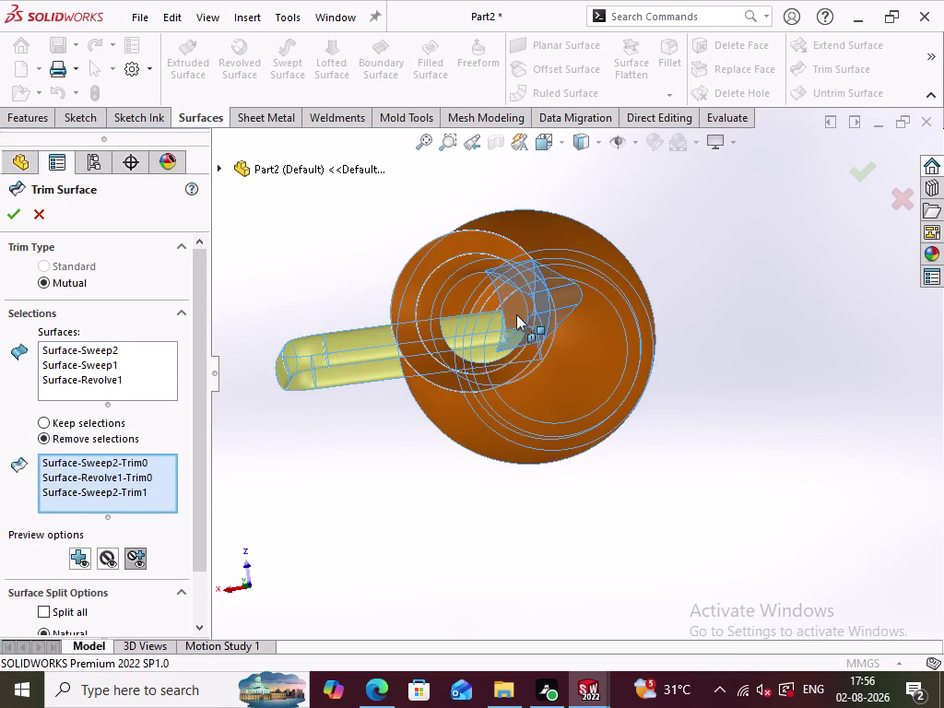
click(475, 317)
middle_drag(483, 319, 493, 347)
click(512, 323)
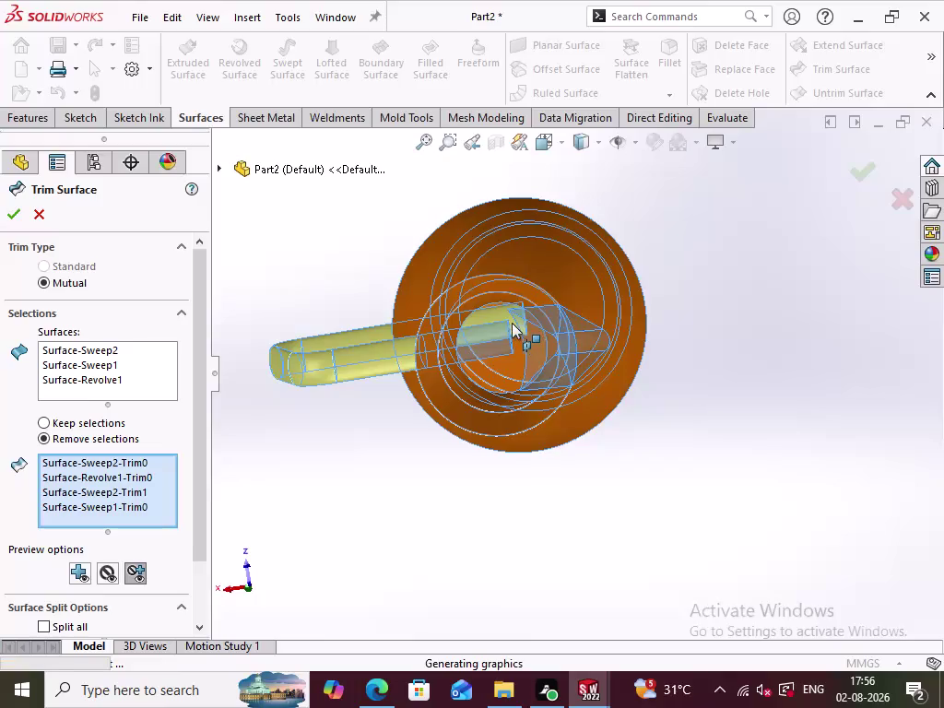
middle_drag(428, 503, 418, 468)
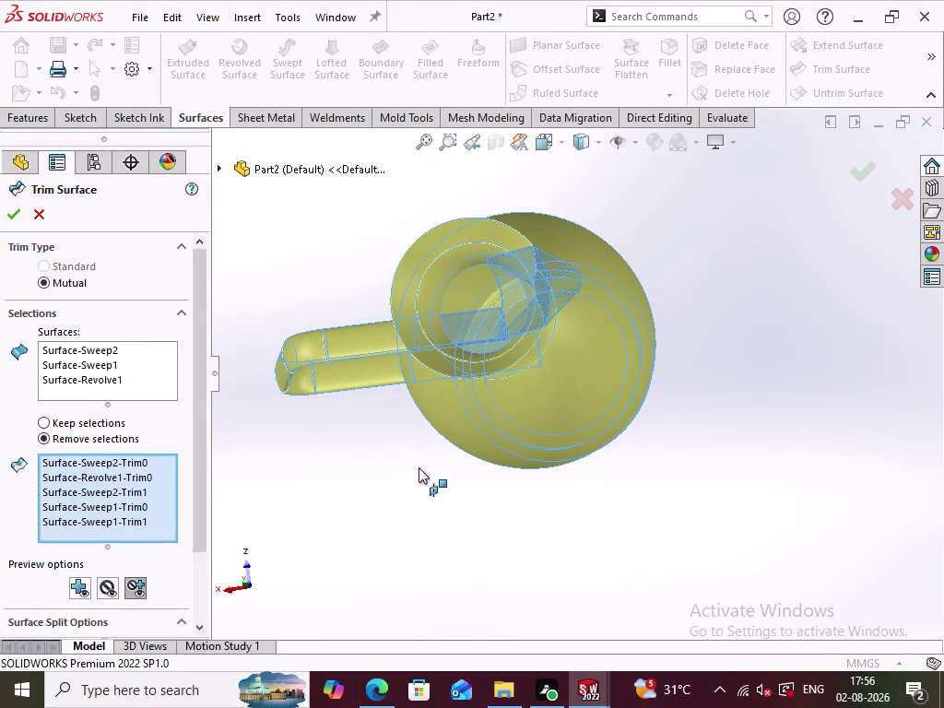
click(17, 216)
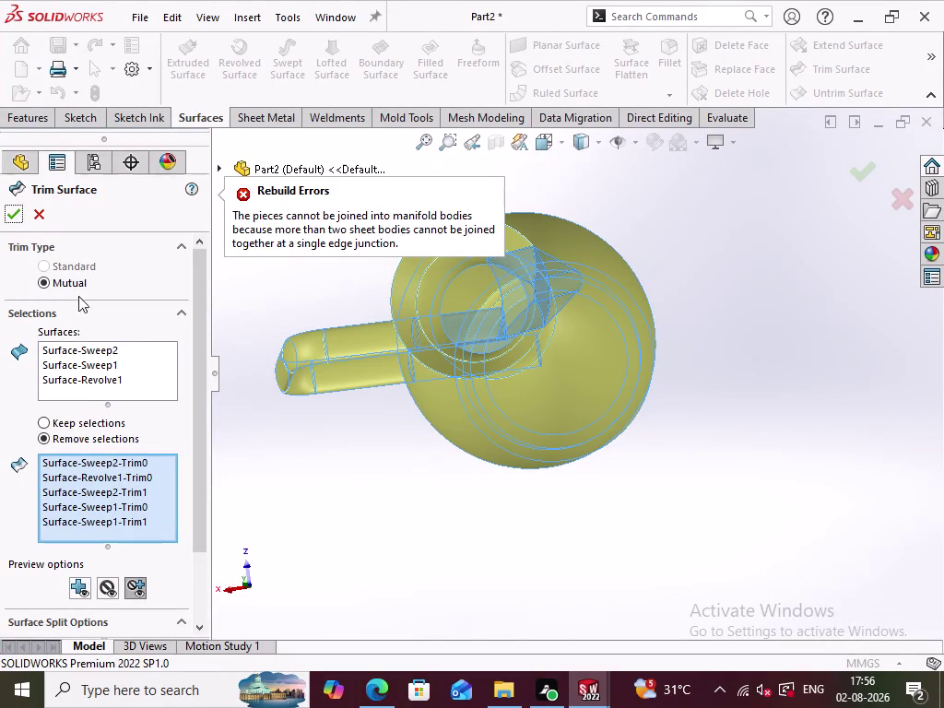
drag(206, 483, 206, 525)
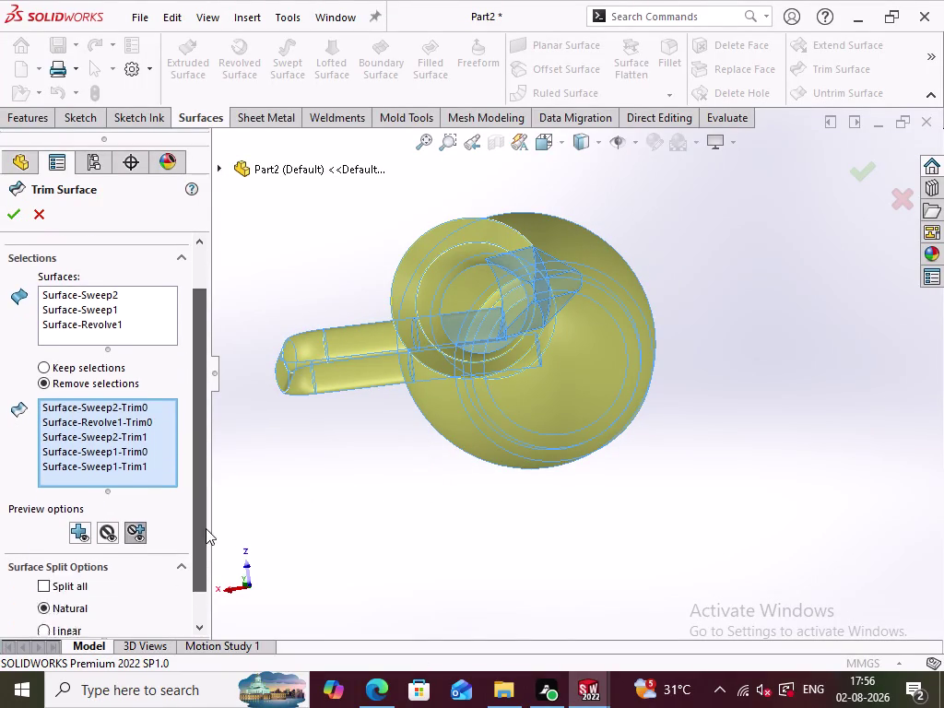
drag(207, 526, 203, 603)
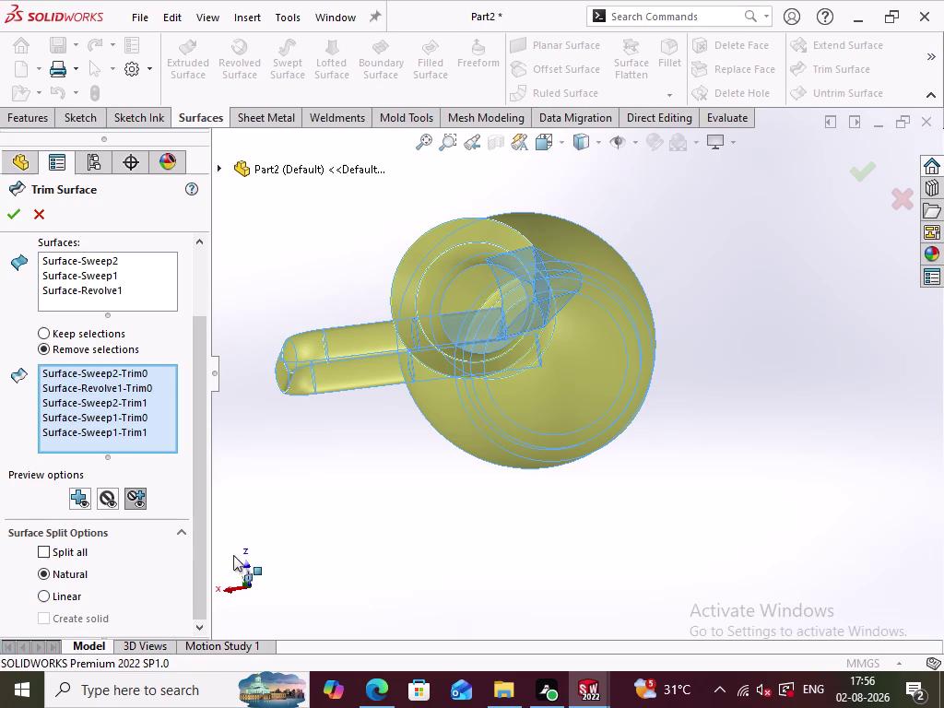
scroll(up, 3)
click(40, 217)
click(354, 494)
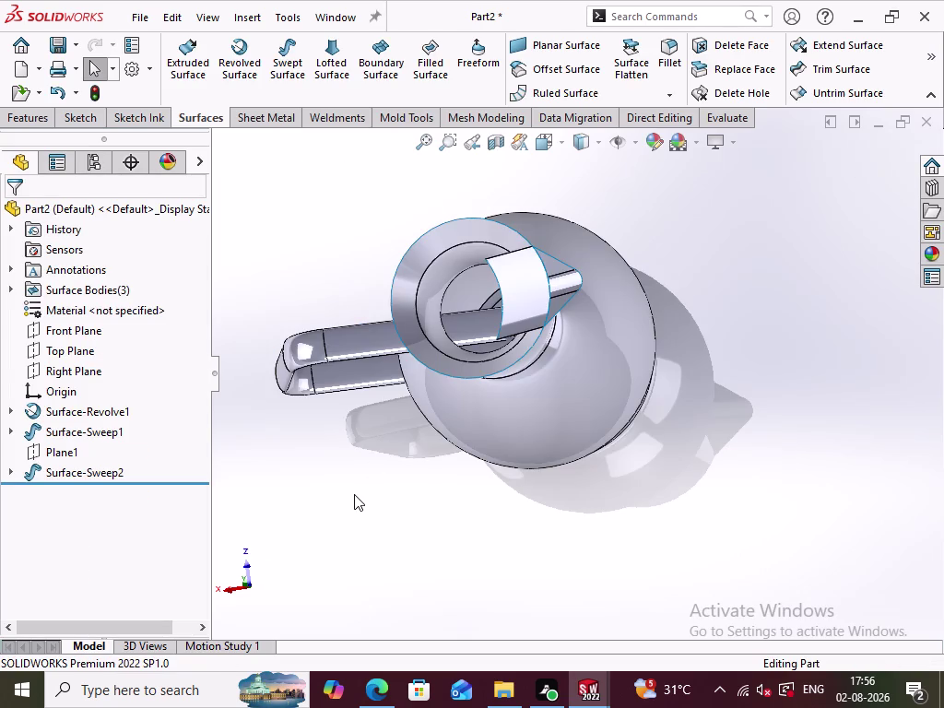